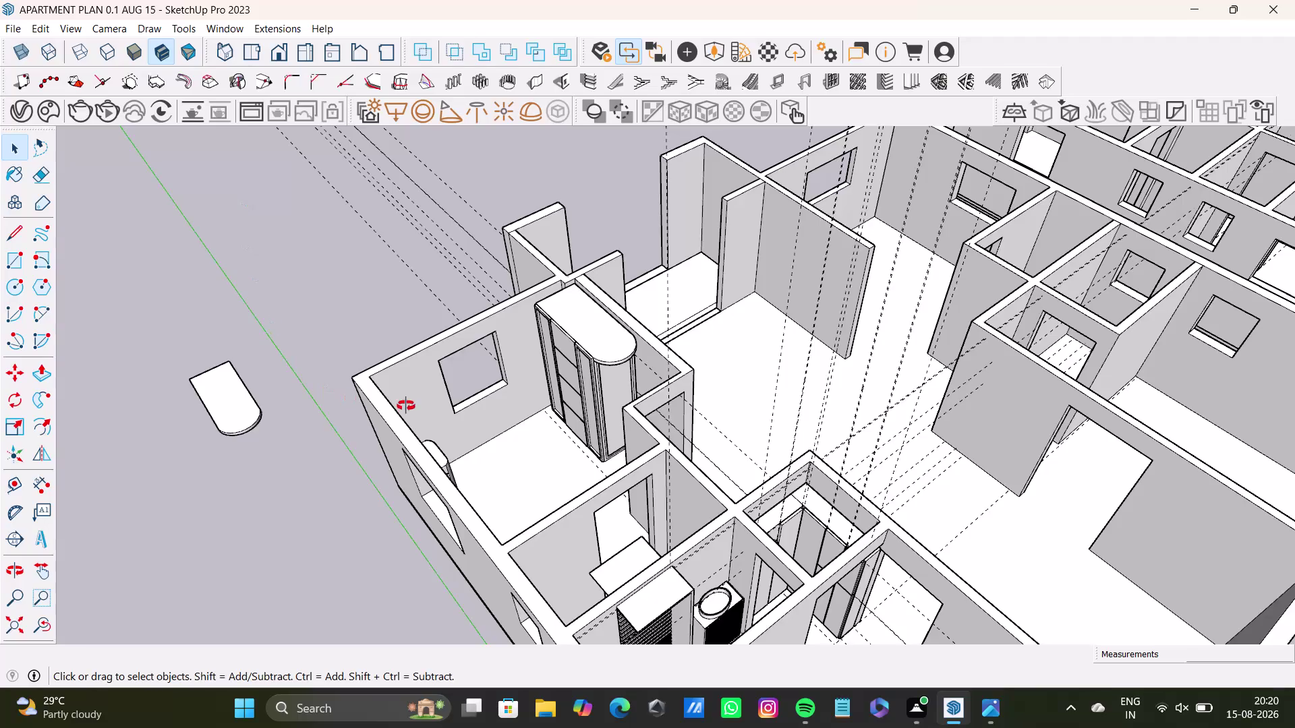
Orbit and zoom around the apartment to inspect the wardrobe room and outer walls.
middle_drag(383, 432, 497, 433)
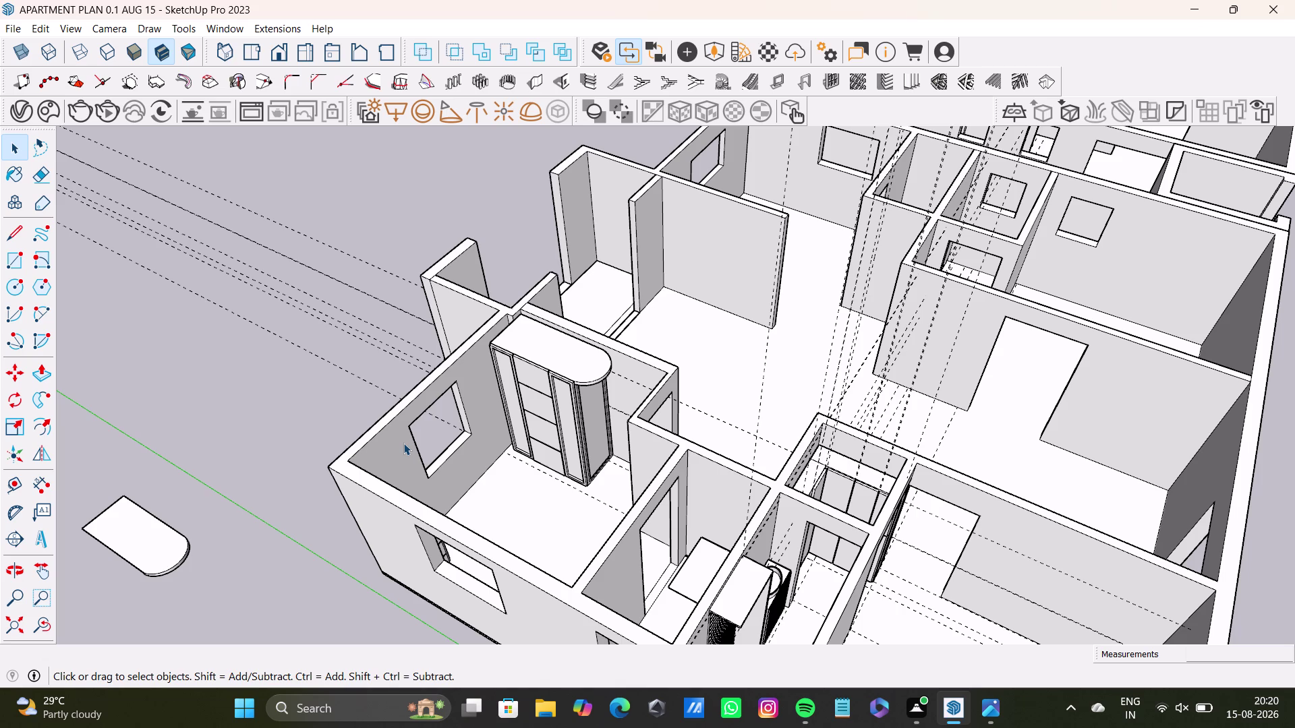
scroll(down, 3)
middle_drag(337, 386, 536, 411)
scroll(up, 3)
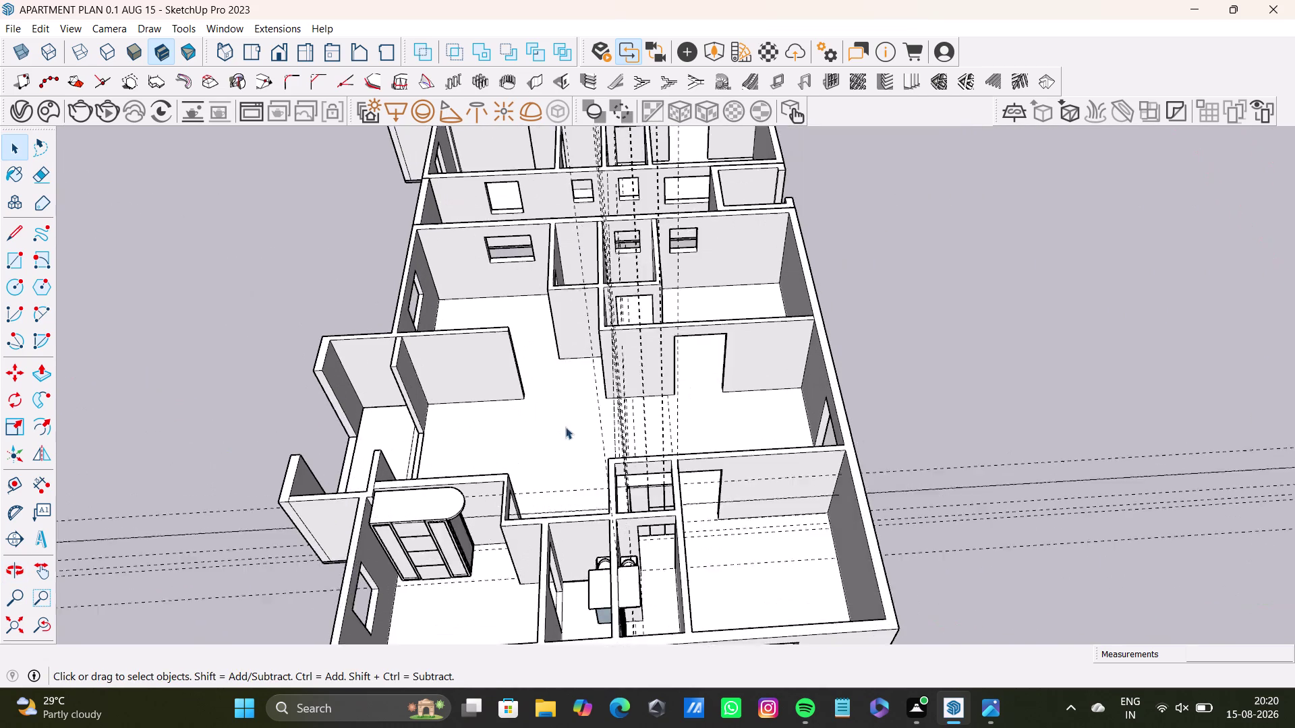
scroll(up, 3)
click(946, 371)
scroll(up, 3)
middle_drag(371, 559, 365, 431)
middle_drag(476, 519, 329, 373)
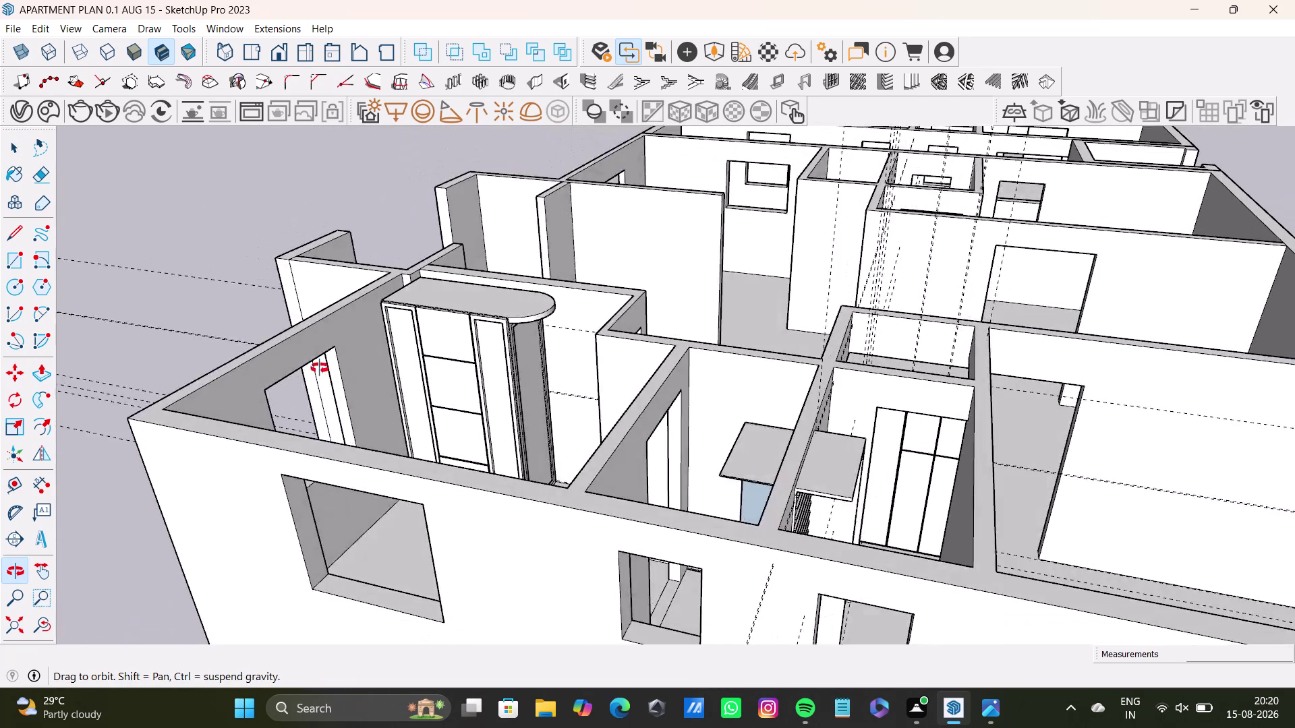
middle_drag(329, 372, 600, 579)
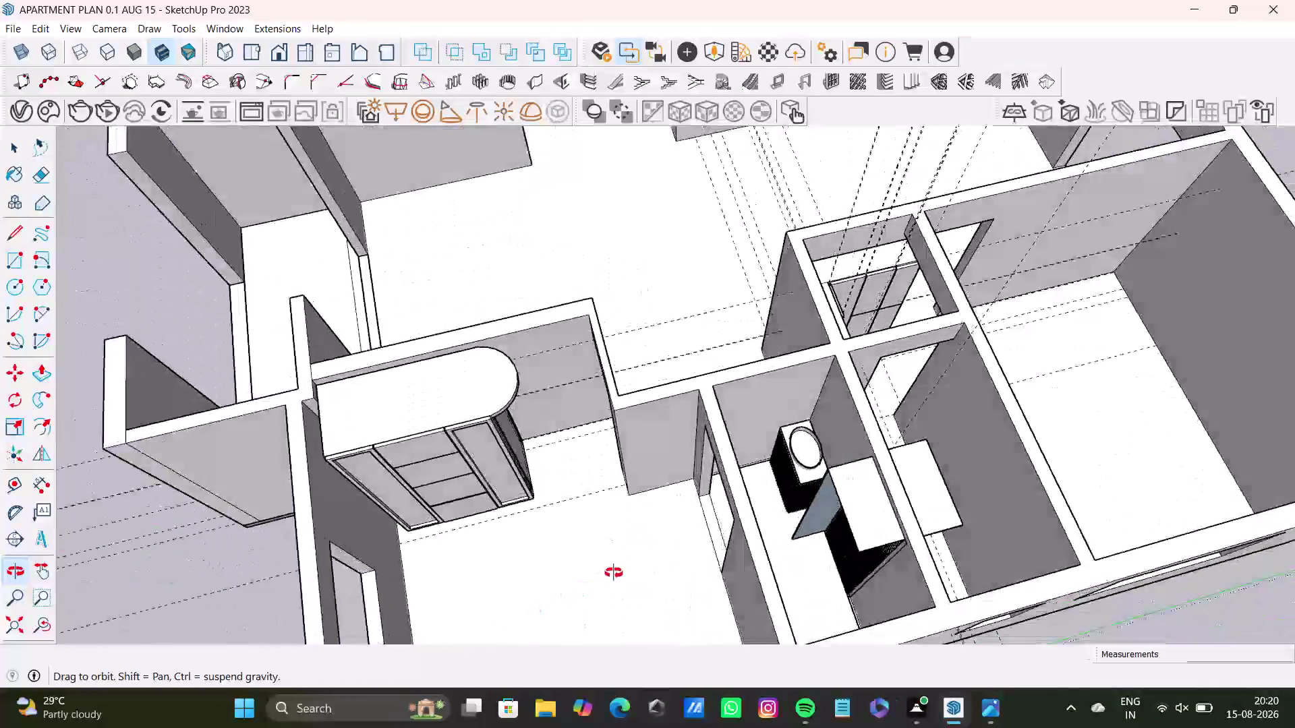
middle_drag(599, 579, 717, 329)
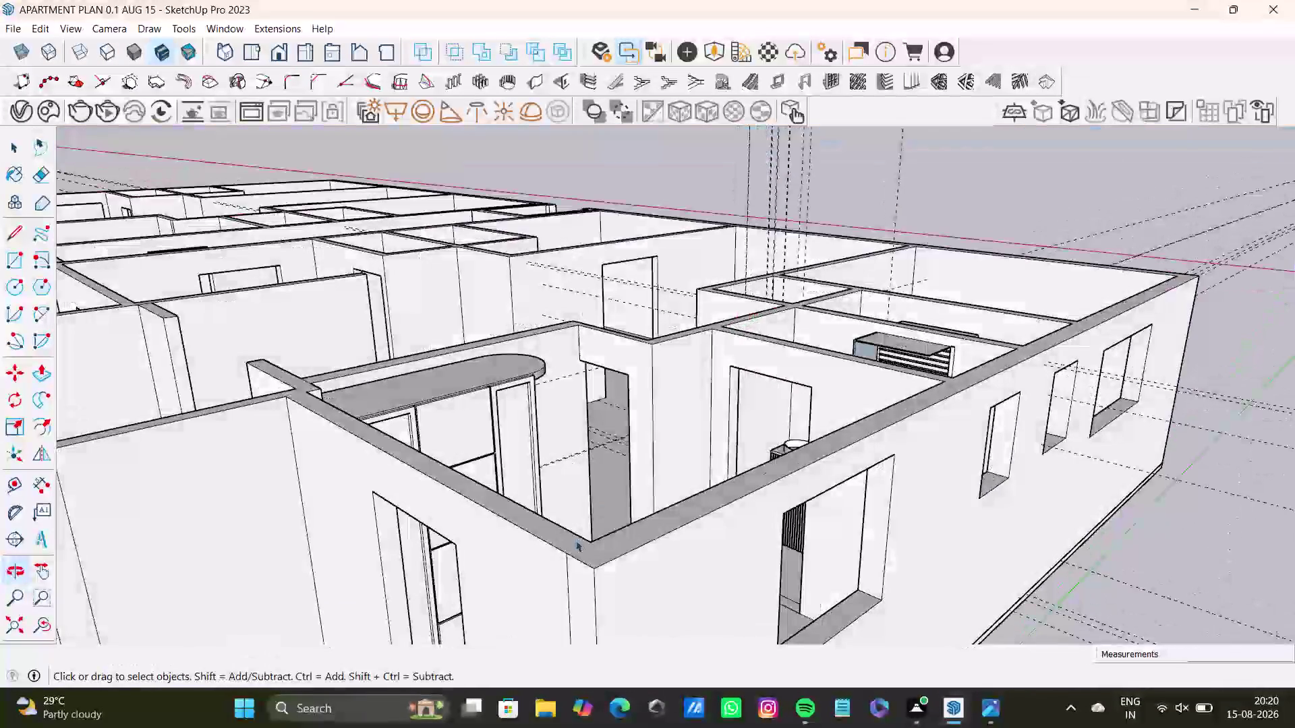
middle_drag(541, 559, 376, 636)
scroll(down, 3)
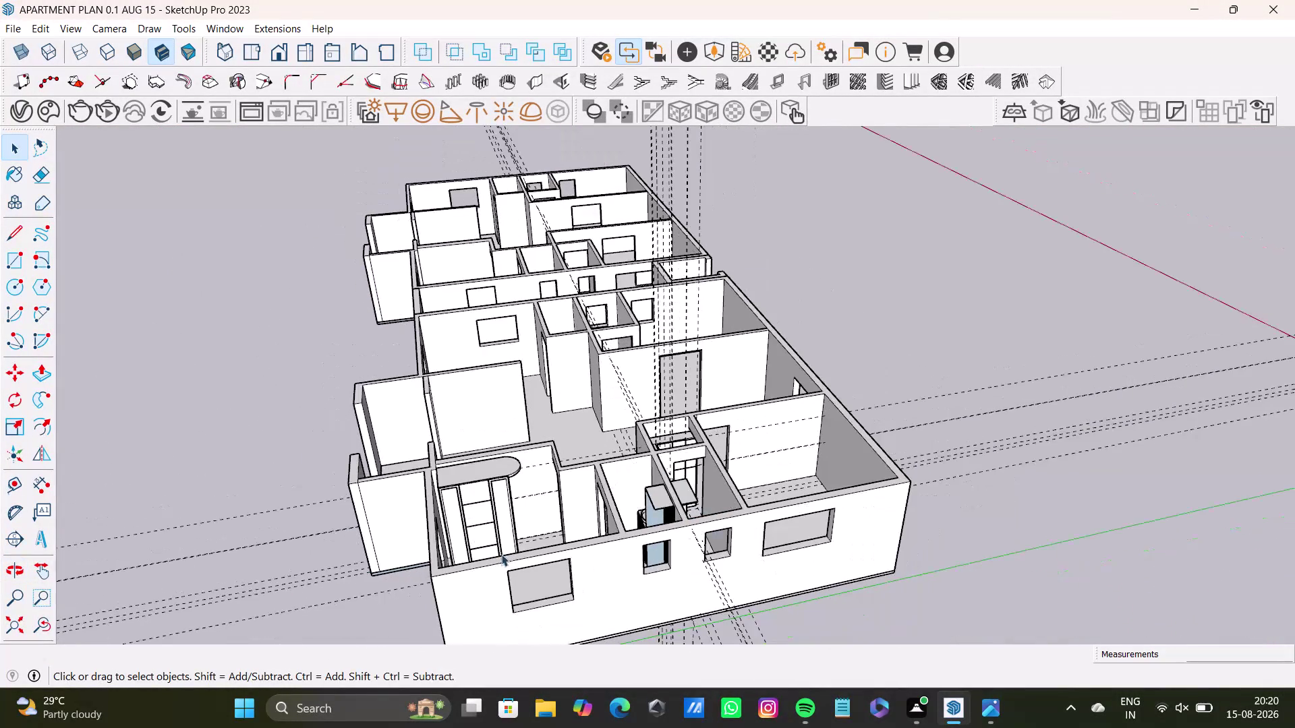
click(920, 323)
middle_drag(825, 462, 544, 551)
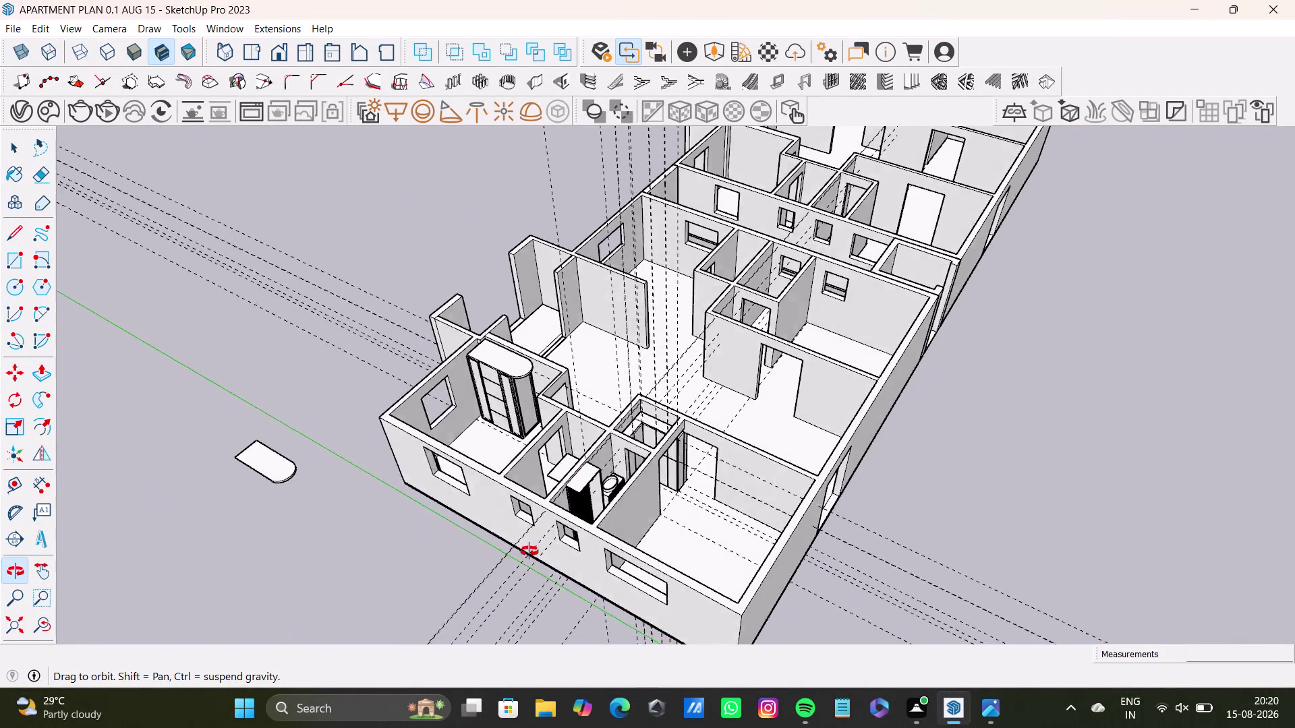
middle_drag(544, 552, 443, 552)
middle_drag(645, 465, 631, 503)
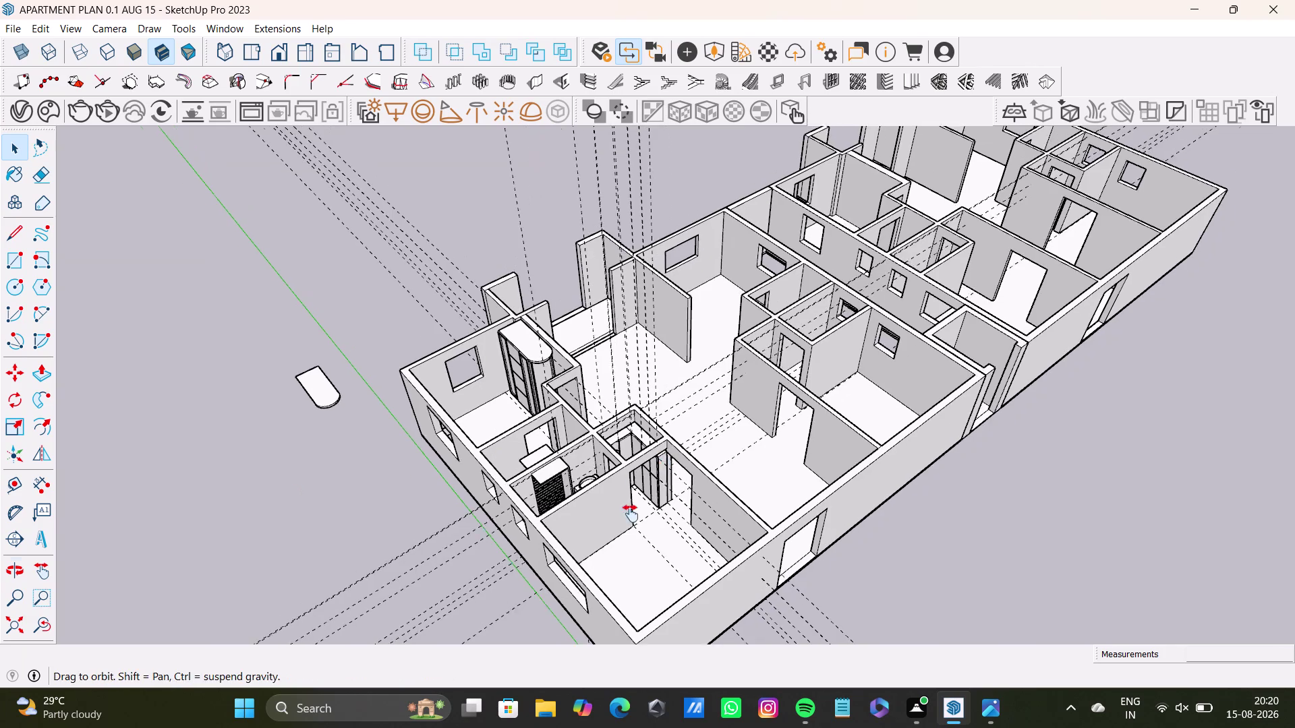
middle_drag(631, 502, 631, 574)
scroll(up, 3)
middle_drag(543, 461, 623, 433)
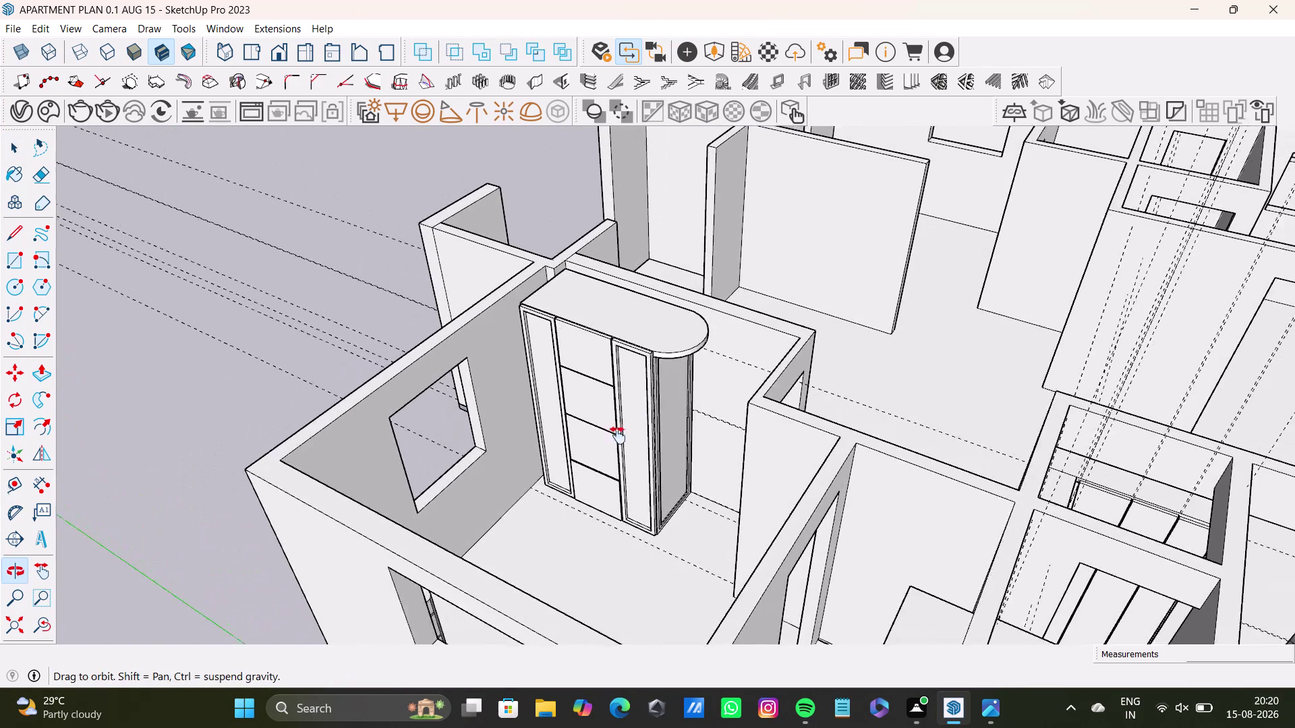
middle_drag(624, 432, 612, 448)
Start scaling the wardrobe, then cancel and clear the selection without changes.
key(s)
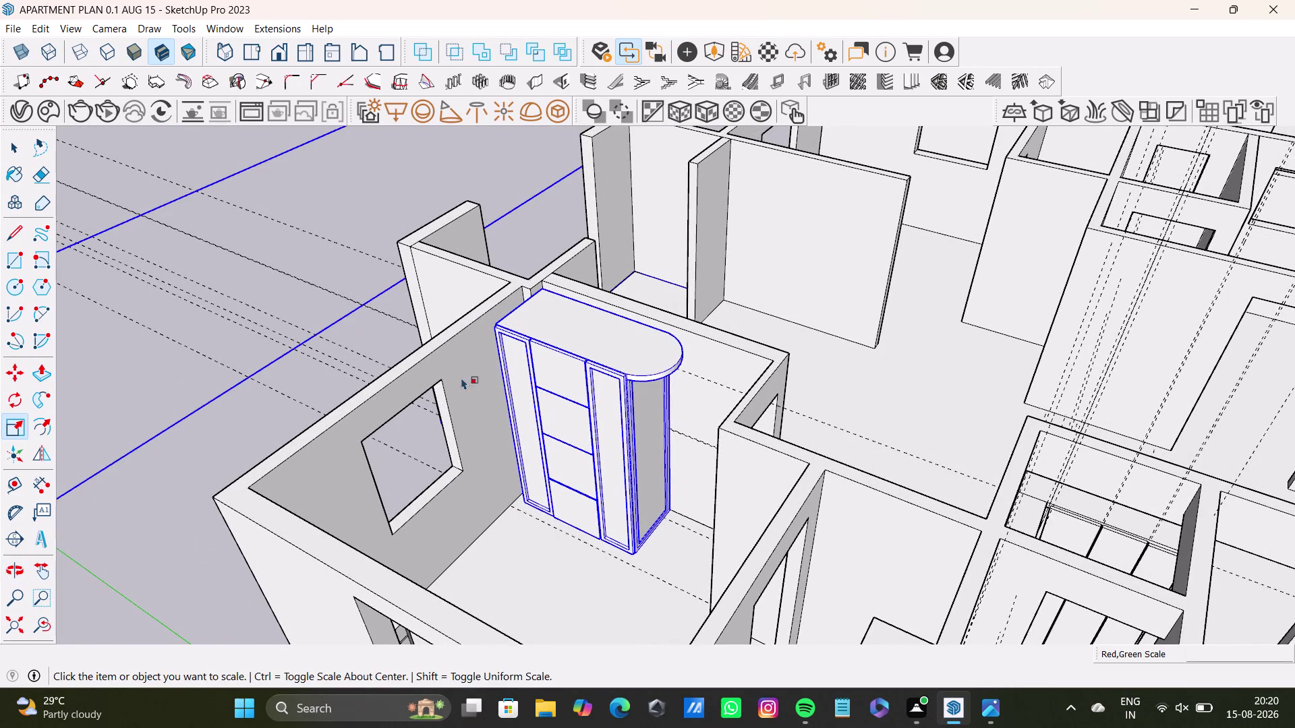
click(352, 340)
click(253, 361)
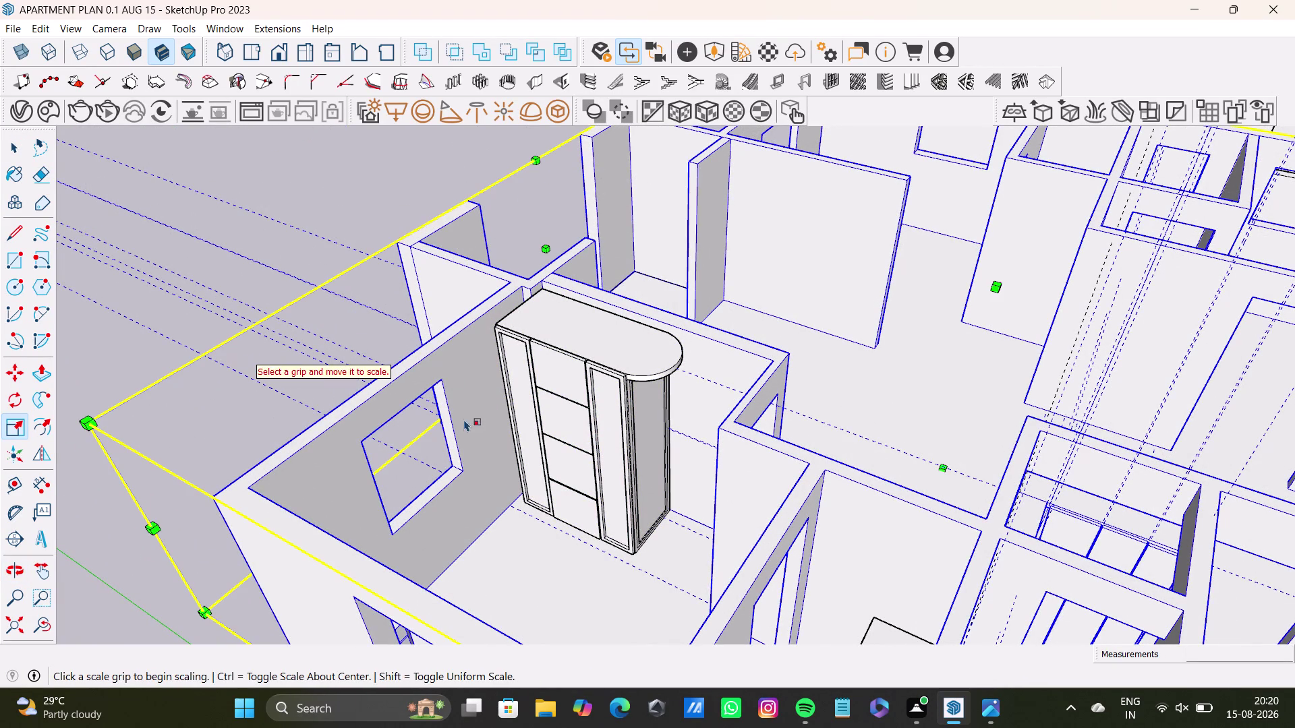
middle_drag(465, 424, 615, 496)
key(space)
click(164, 312)
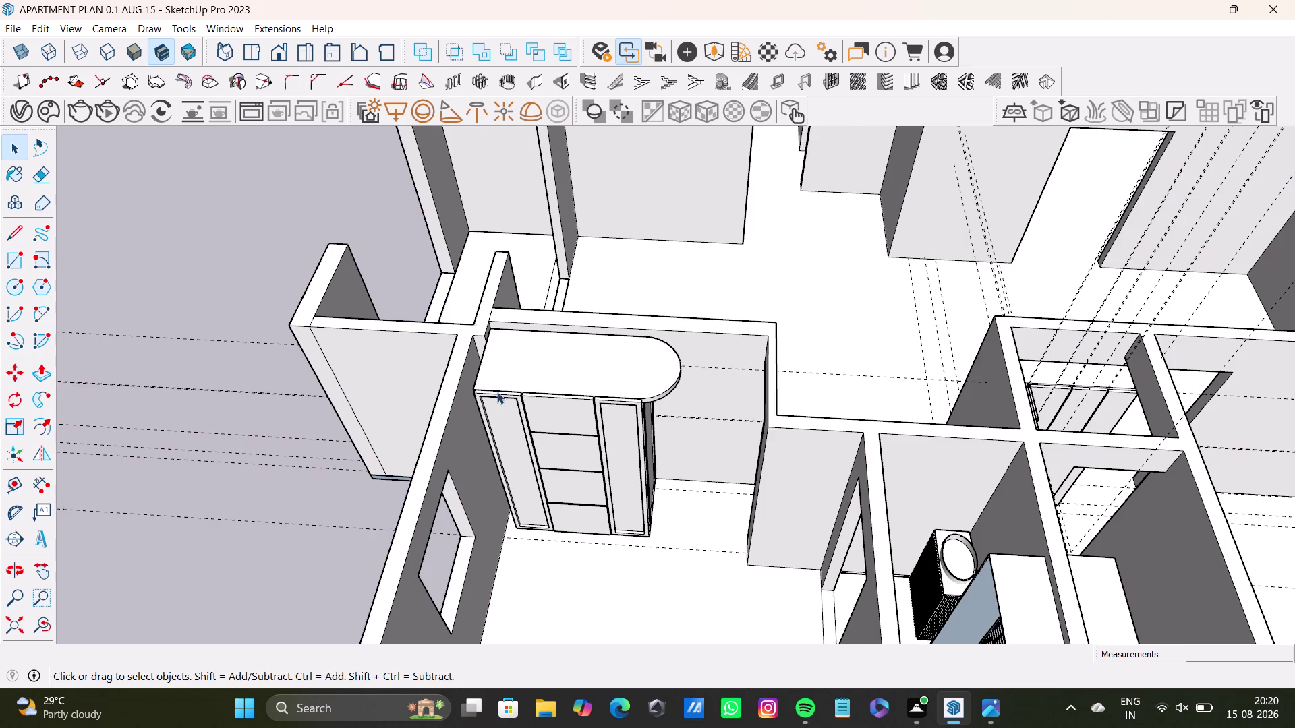
scroll(up, 3)
middle_drag(497, 391, 560, 357)
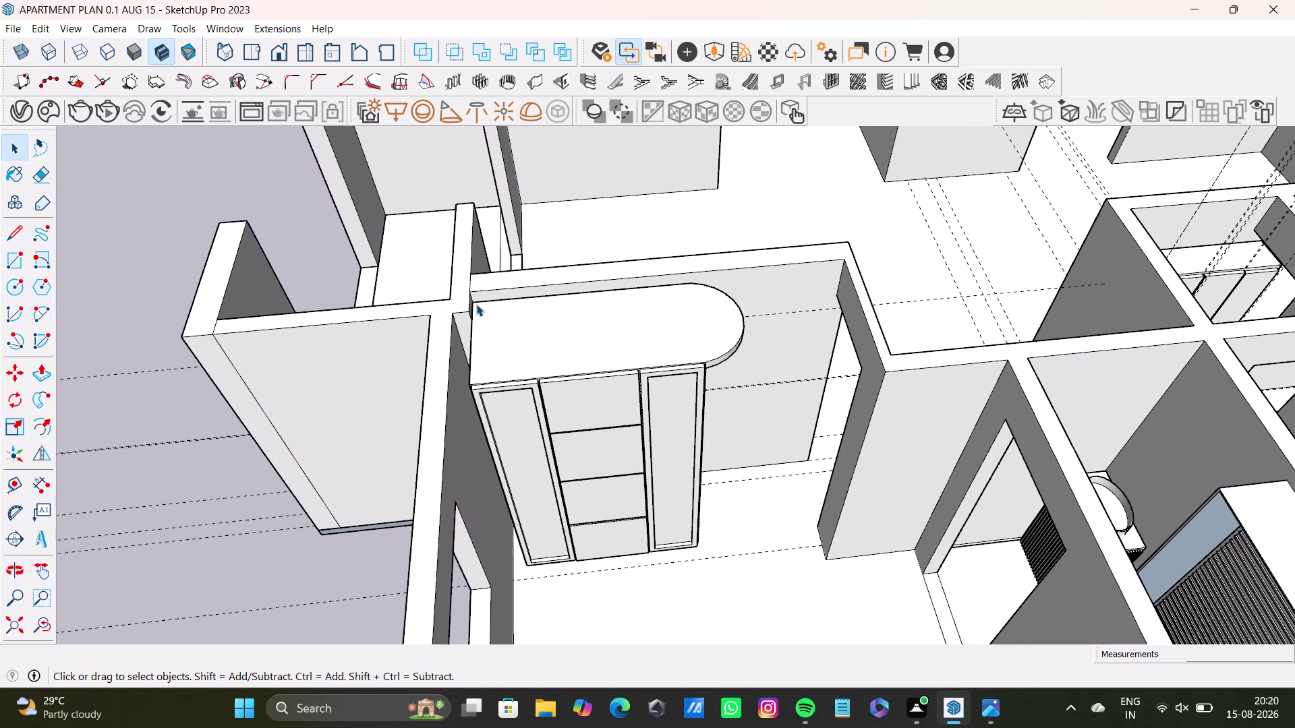
click(473, 305)
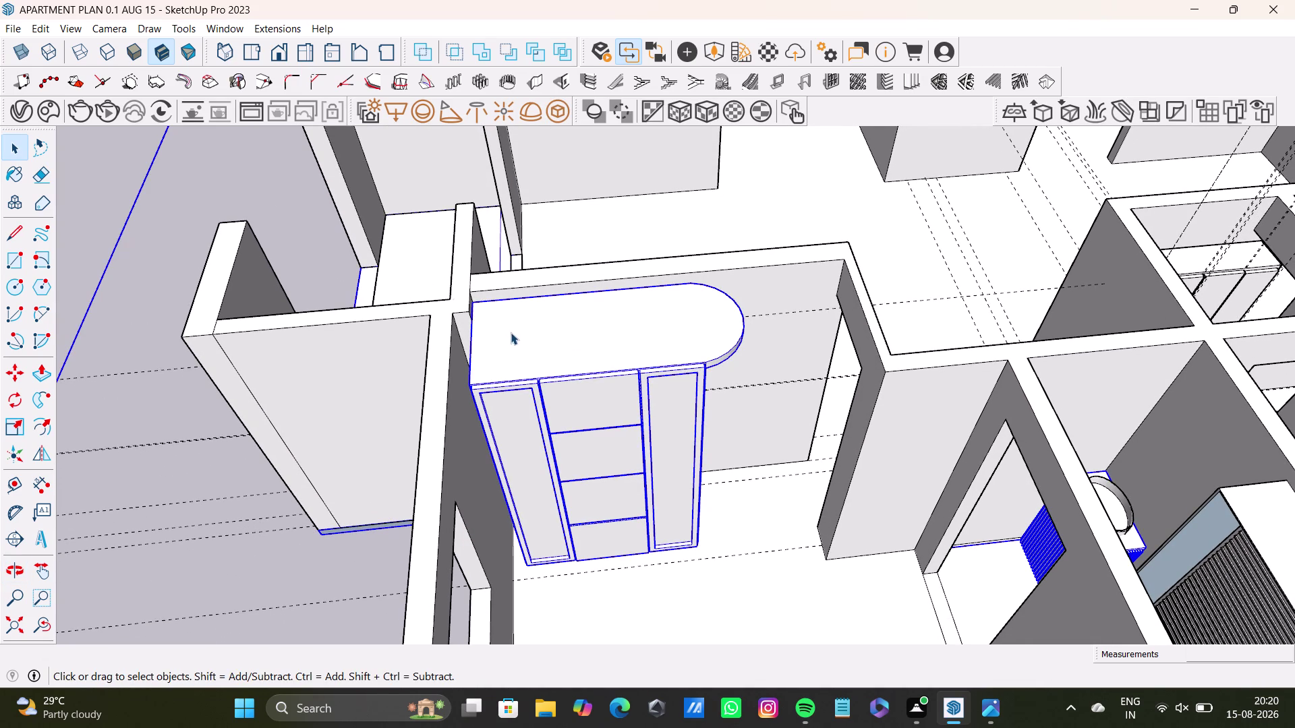
key(space)
click(326, 584)
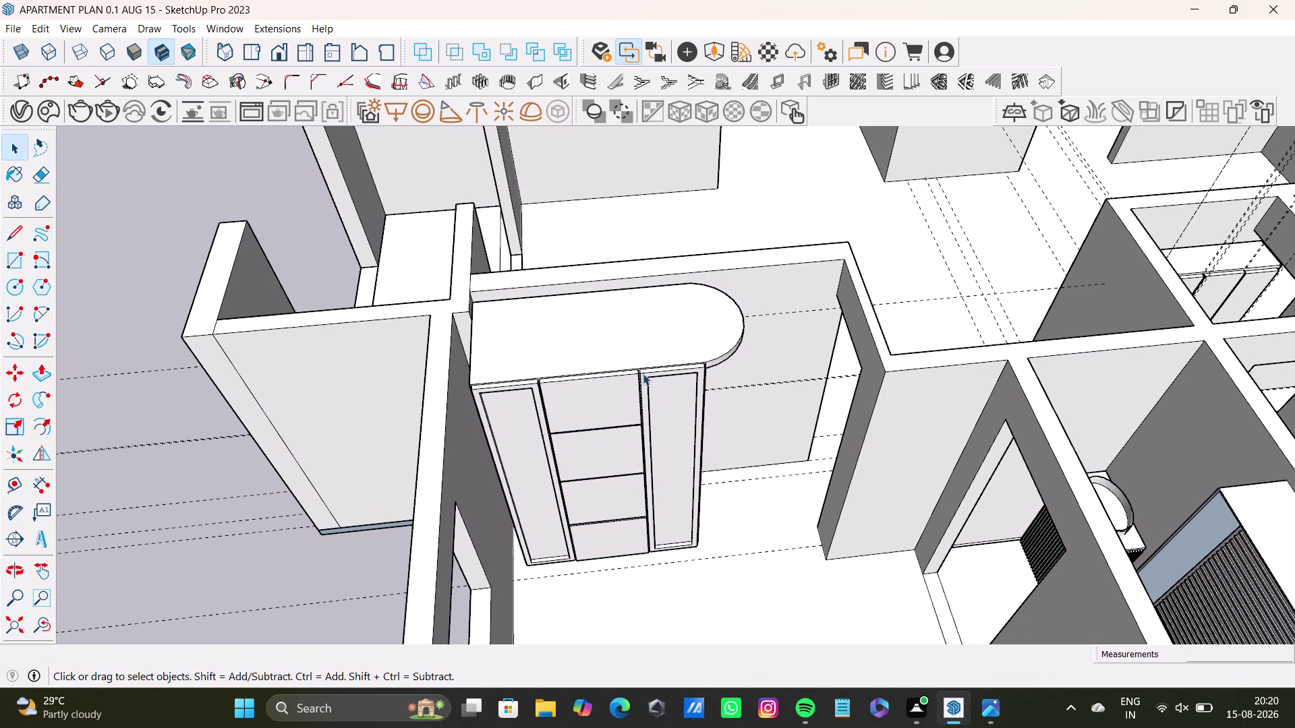
Open the wardrobe for editing and select its rounded top, door panels and drawer front.
double_click(641, 363)
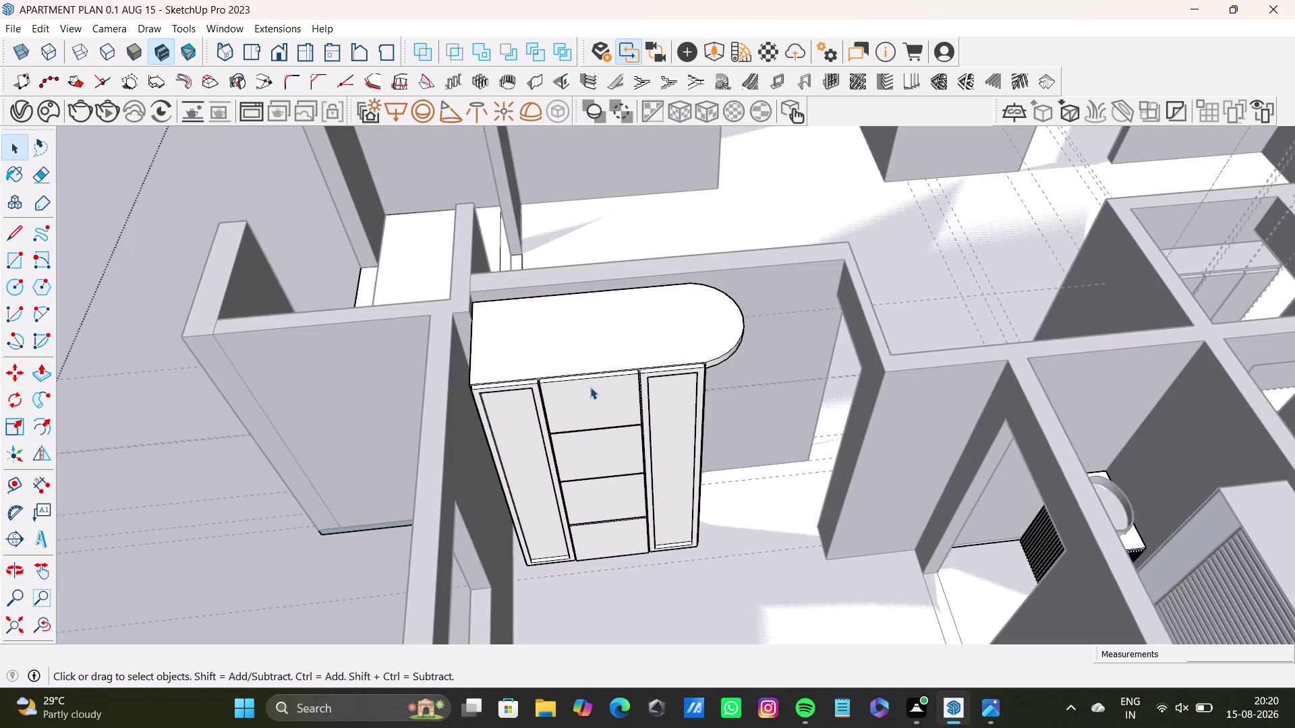
double_click(641, 358)
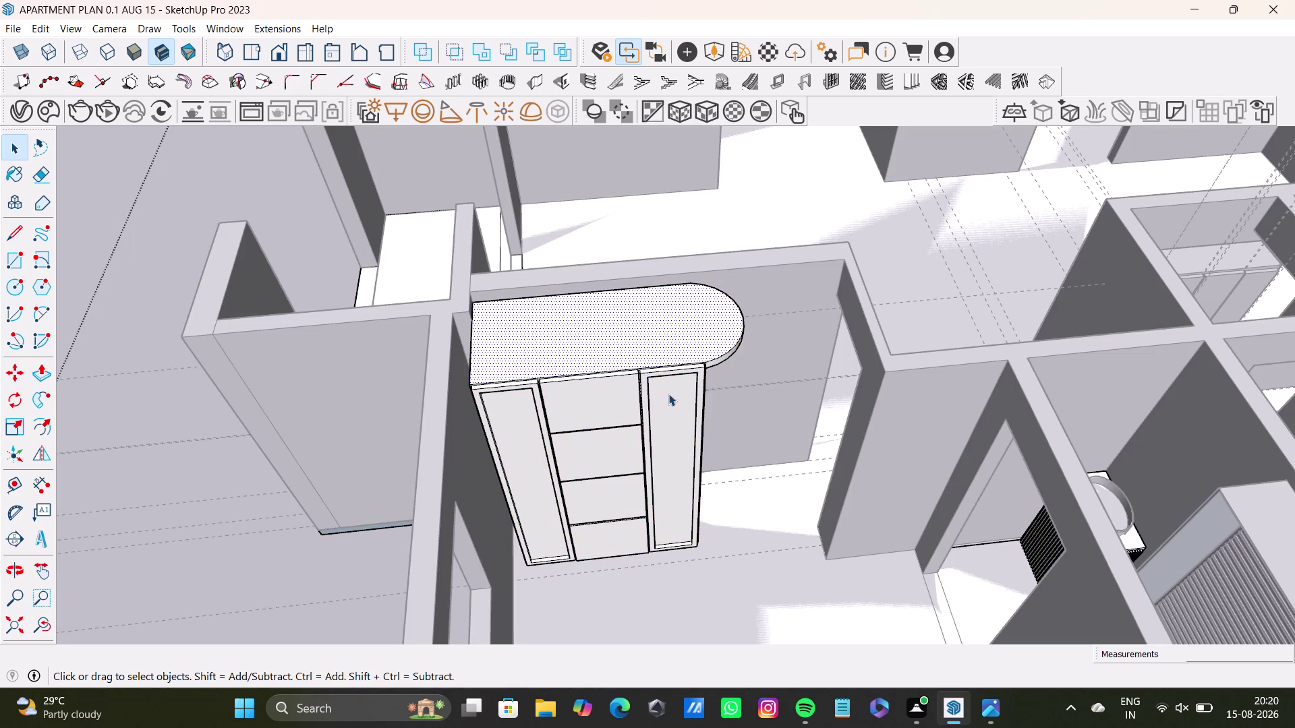
double_click(669, 394)
double_click(512, 406)
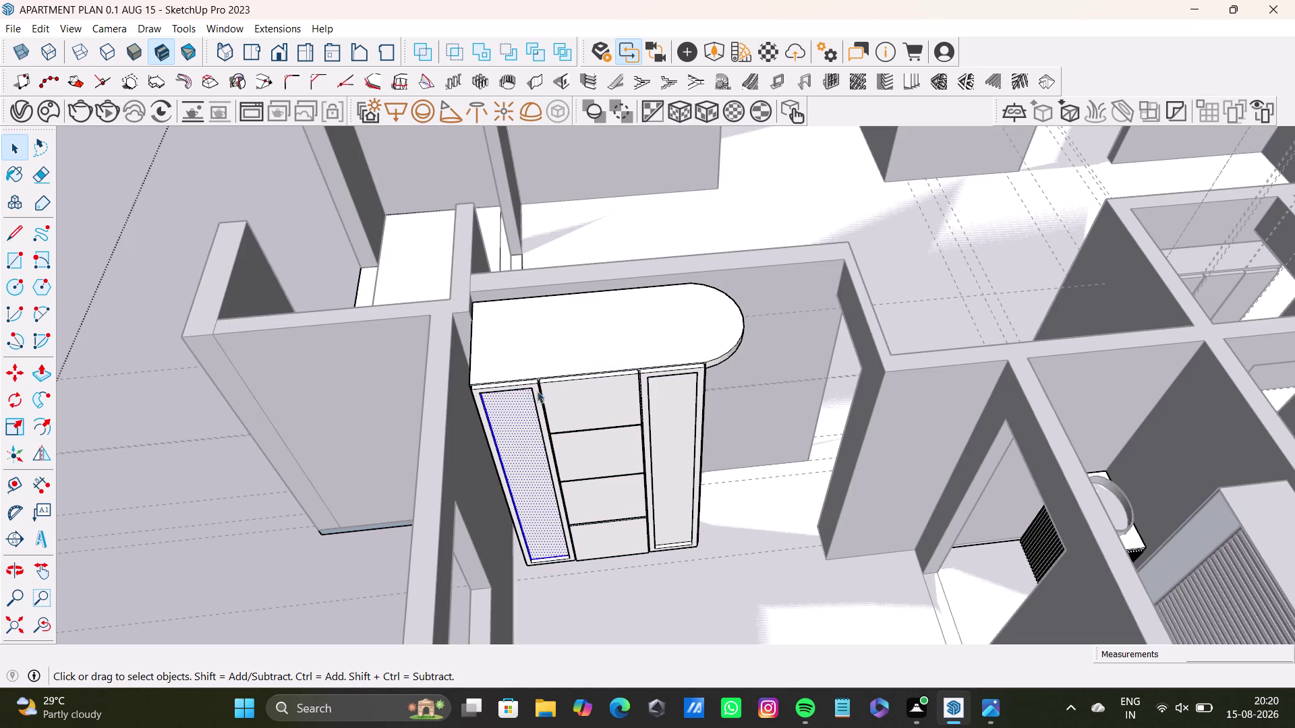
double_click(558, 398)
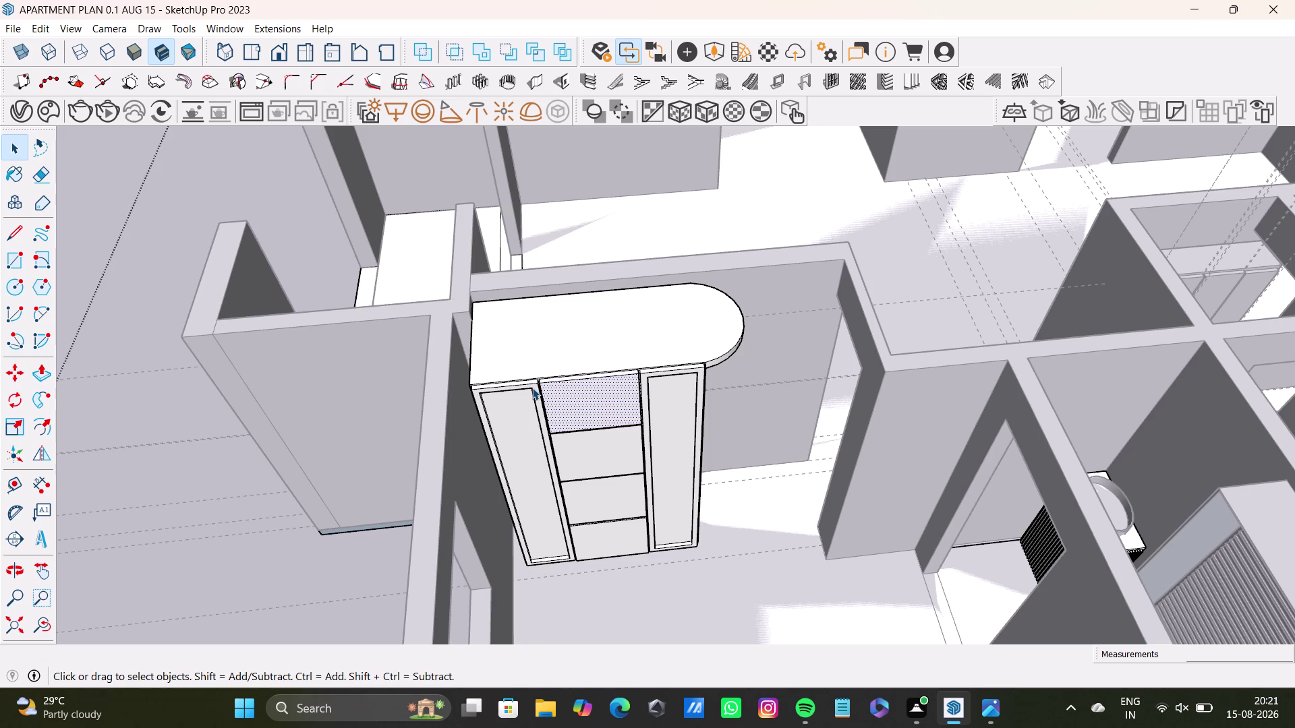
click(303, 583)
double_click(123, 358)
Zoom out over the surrounding rooms, then orbit back in to the wardrobe front.
scroll(down, 3)
scroll(down, 3)
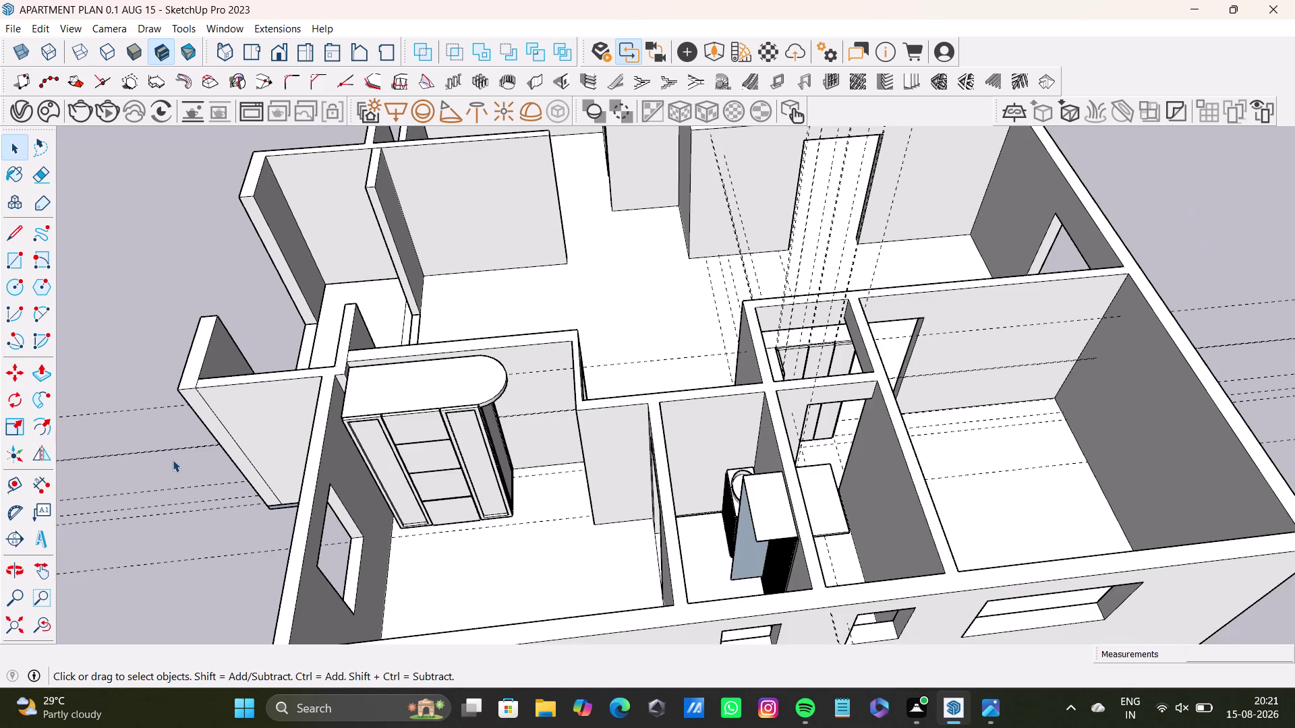
scroll(down, 3)
middle_drag(173, 460, 167, 390)
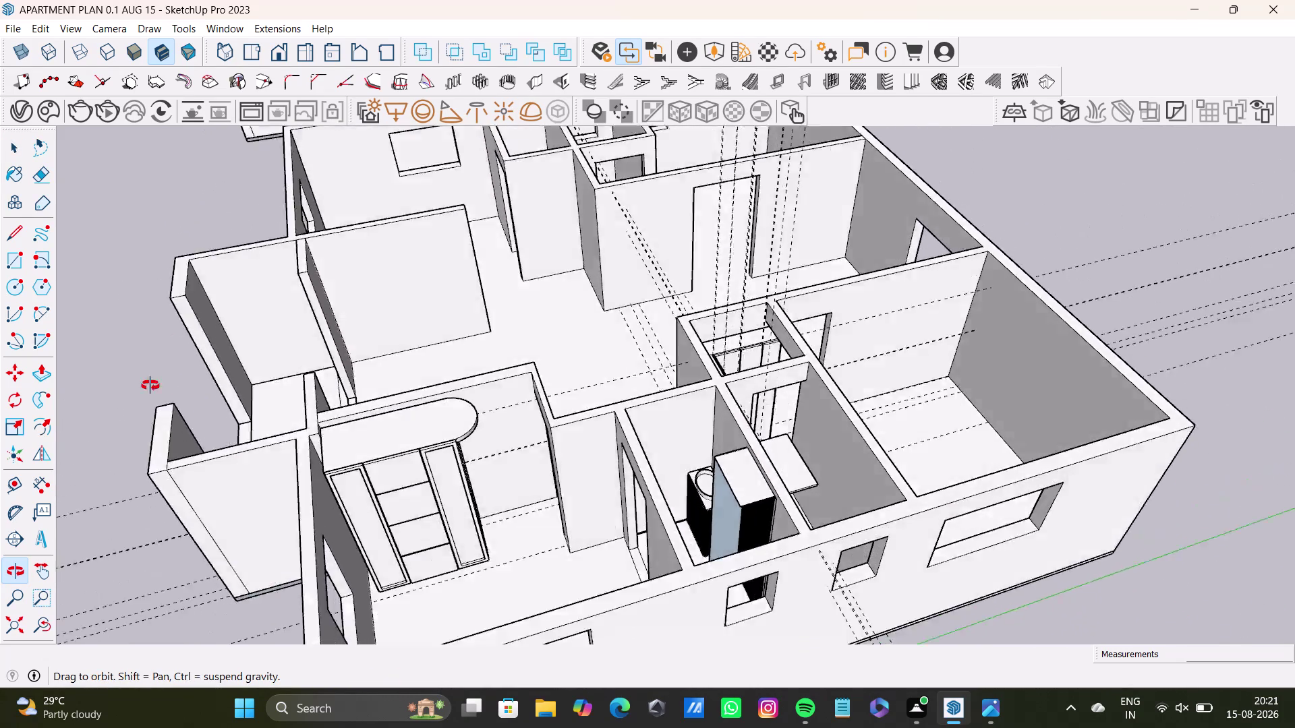
middle_drag(167, 389, 86, 384)
scroll(down, 3)
scroll(down, 3)
middle_drag(424, 437, 399, 448)
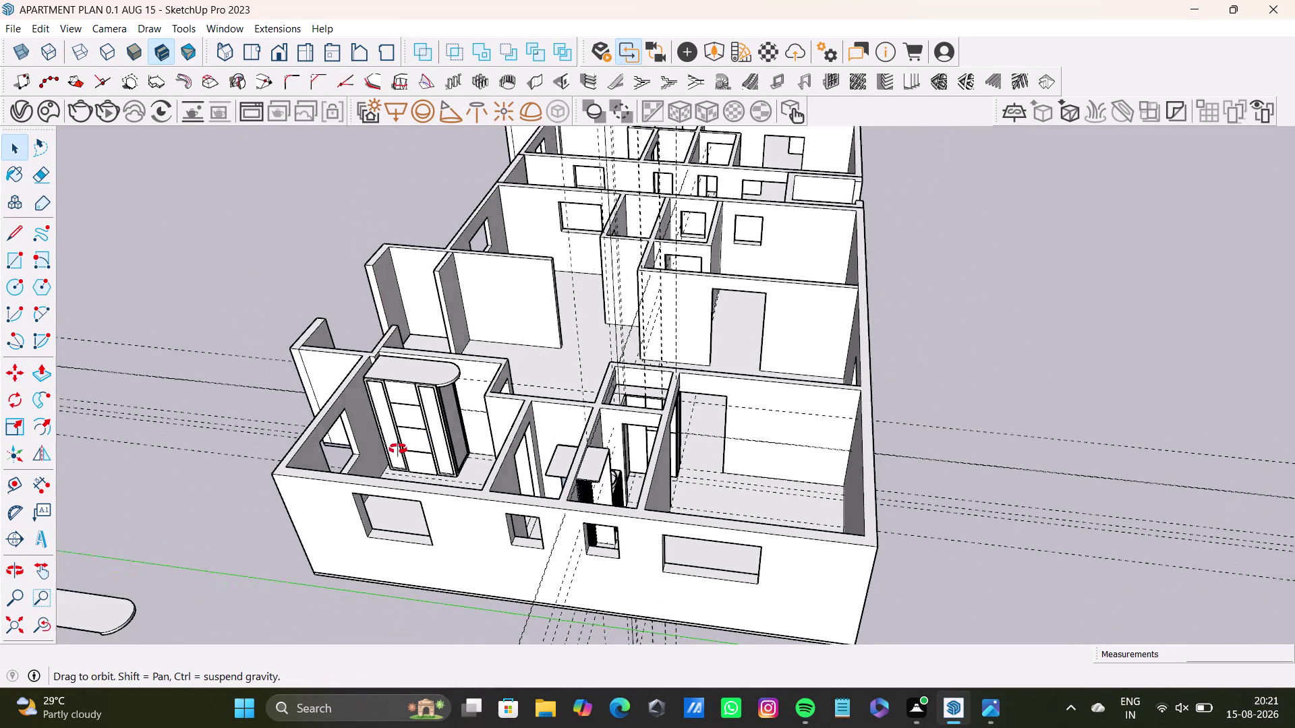
middle_drag(399, 447, 379, 532)
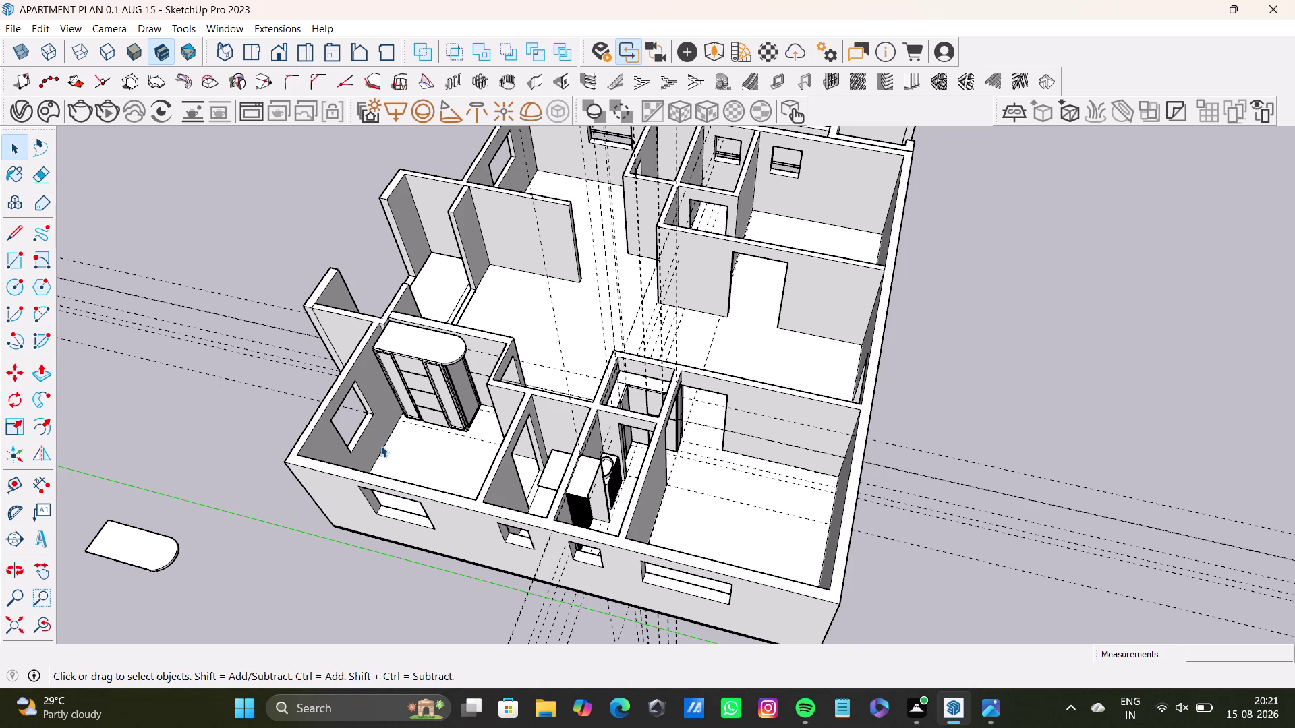
click(274, 402)
scroll(up, 3)
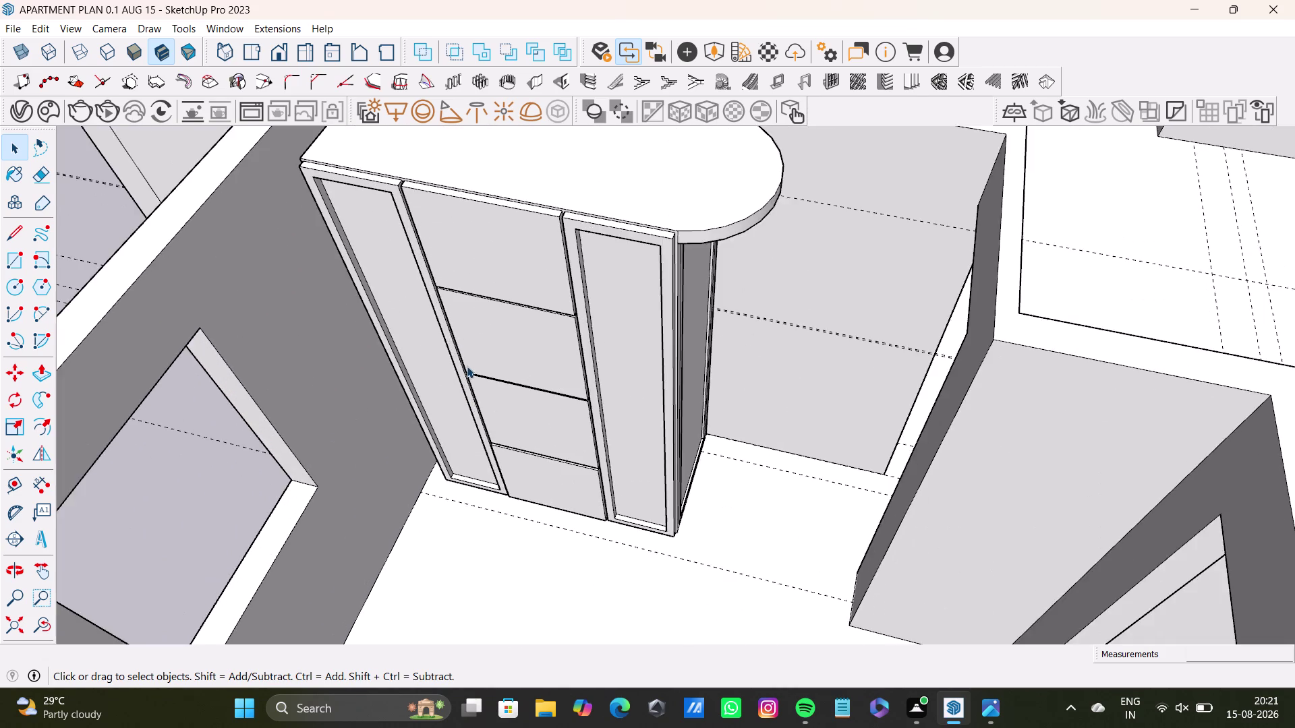
middle_drag(466, 366, 501, 422)
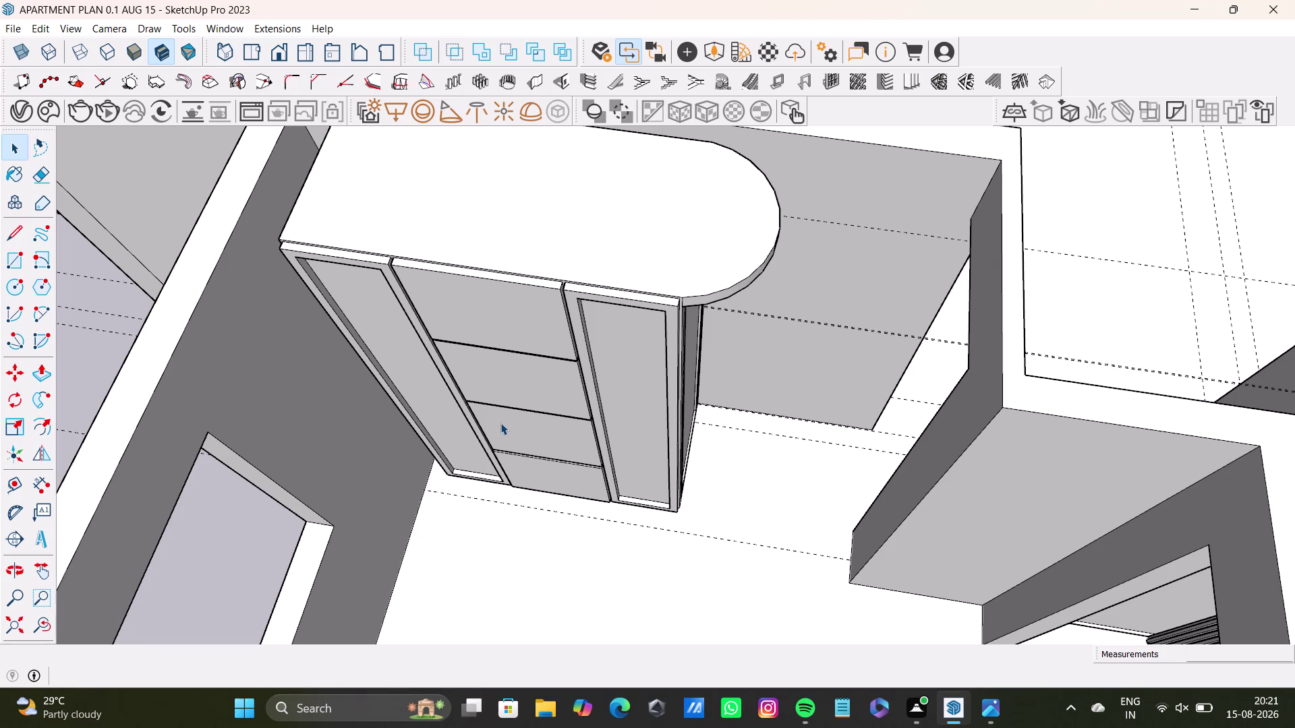
scroll(down, 3)
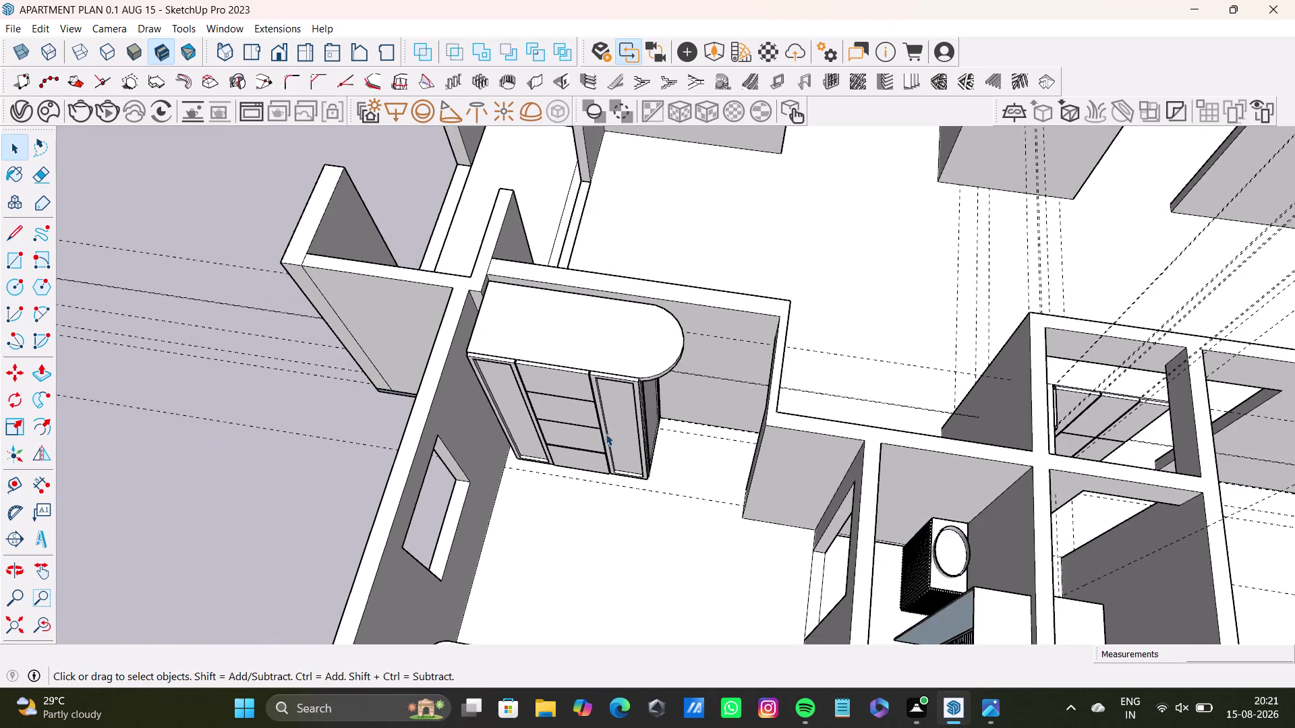
scroll(down, 3)
click(380, 459)
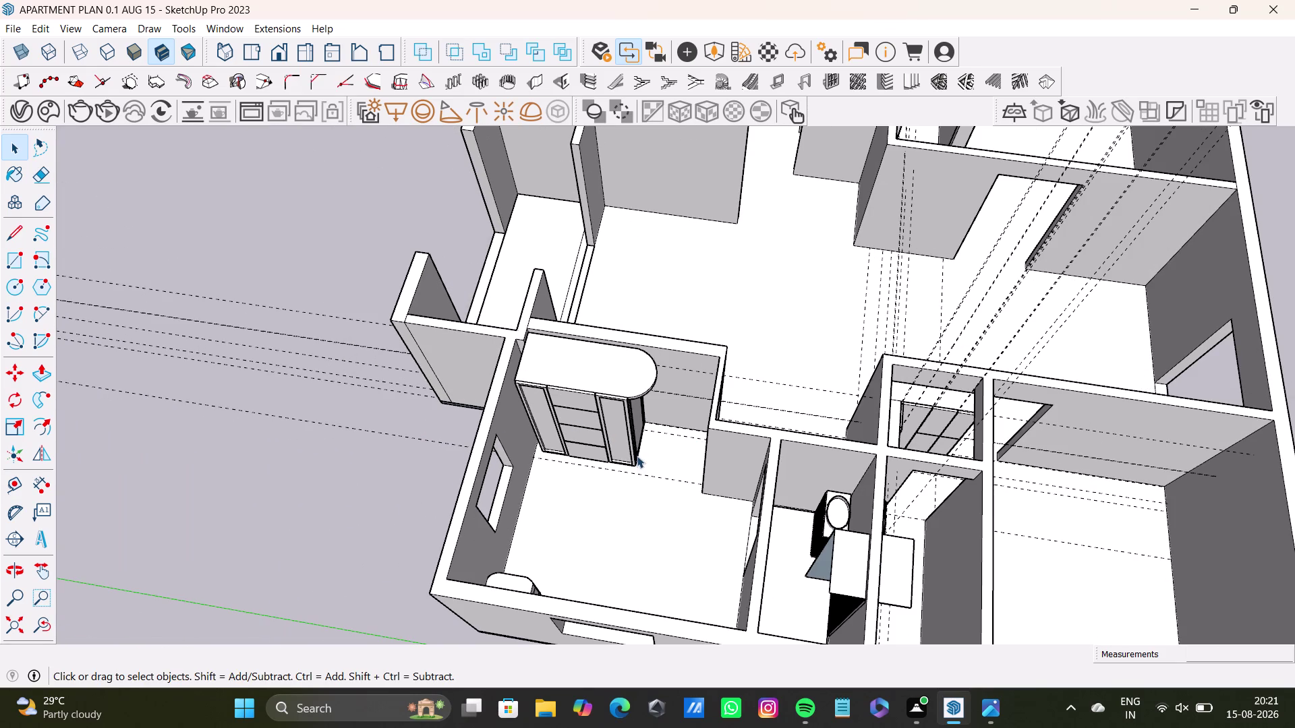
click(347, 491)
scroll(up, 3)
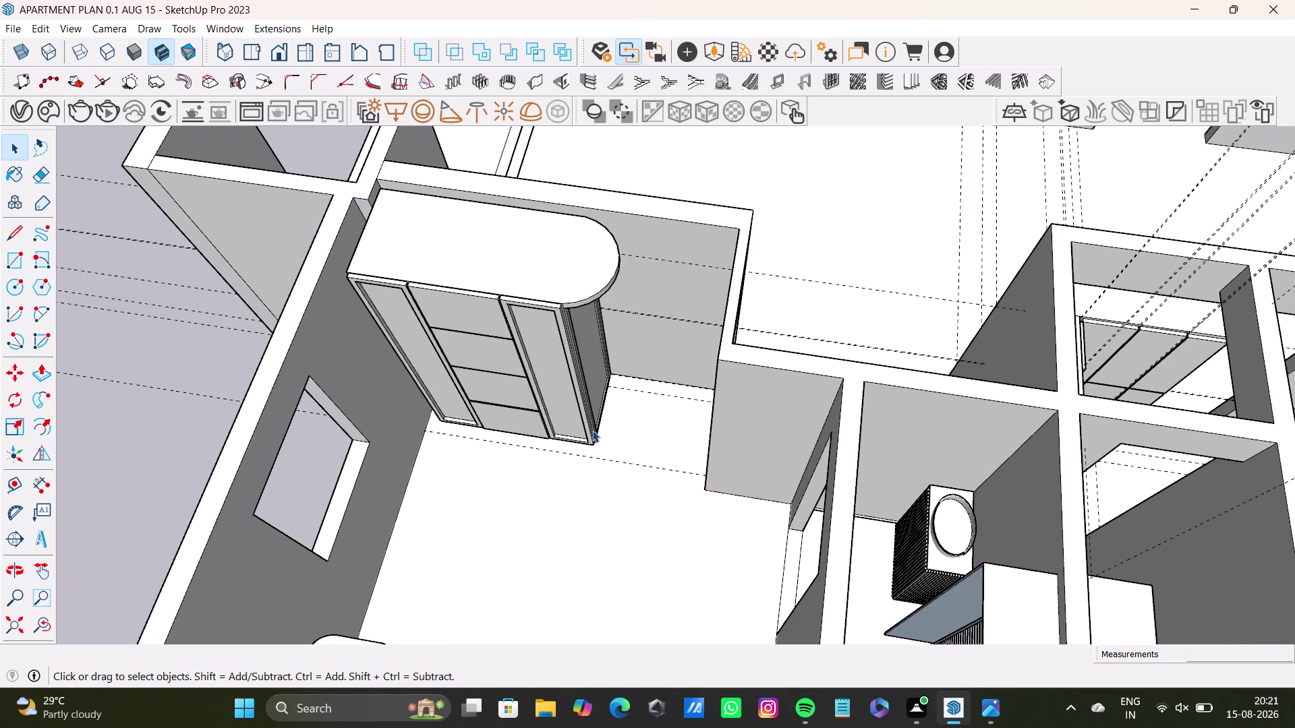
Orbit and zoom to look down into the bathrooms and bedroom.
scroll(down, 3)
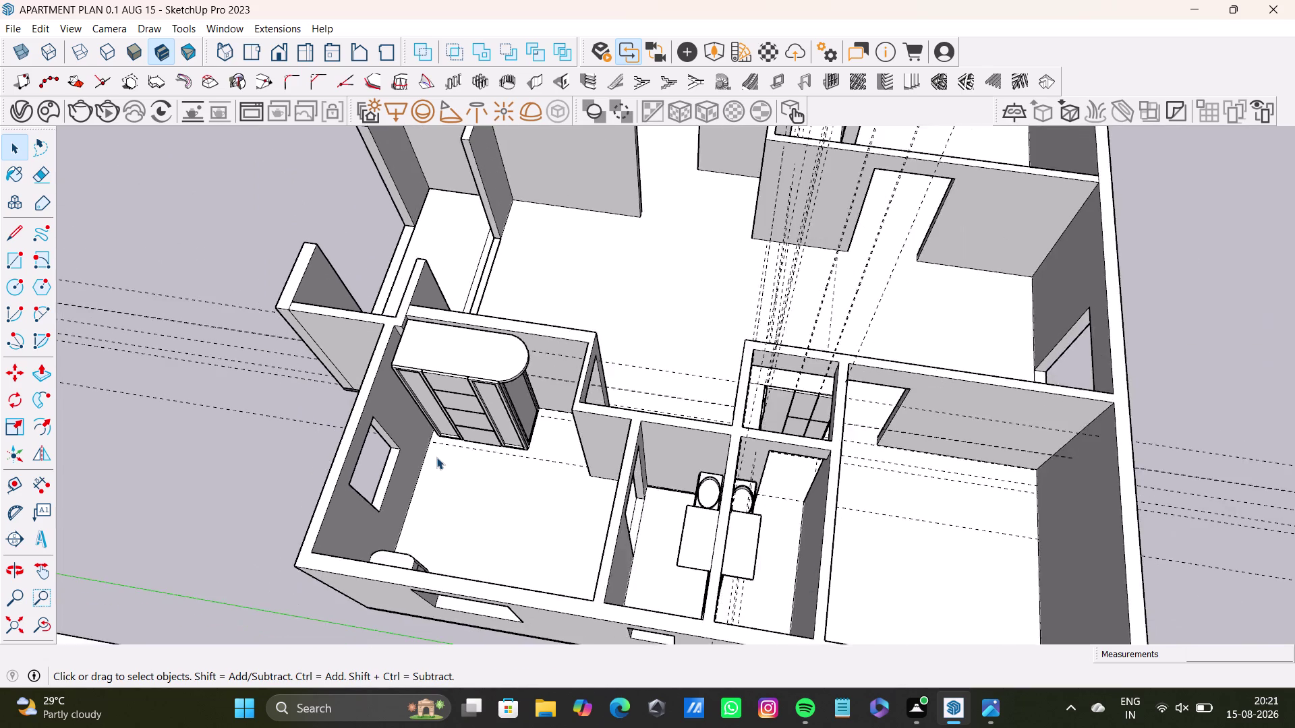
scroll(down, 3)
scroll(up, 3)
scroll(up, 3)
scroll(down, 3)
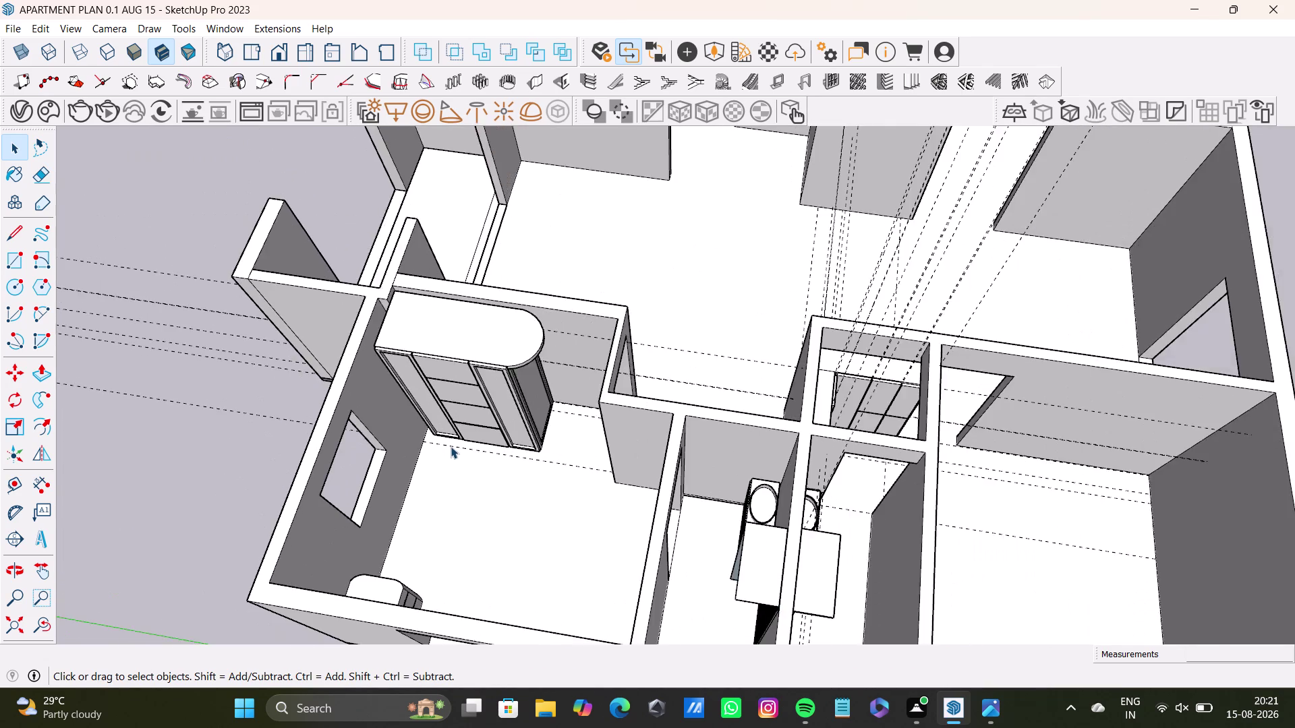
scroll(down, 3)
middle_drag(564, 481, 267, 418)
scroll(up, 3)
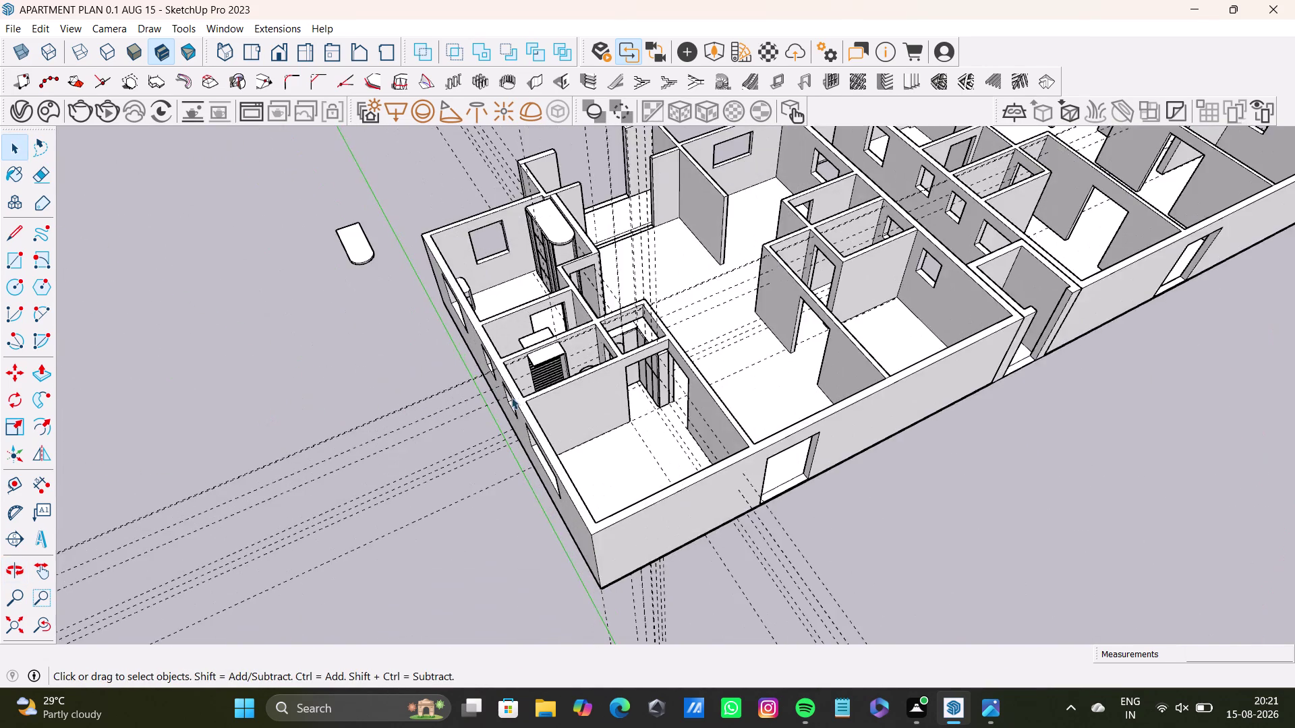
scroll(up, 3)
middle_drag(532, 394, 738, 522)
scroll(up, 3)
middle_drag(622, 467, 988, 402)
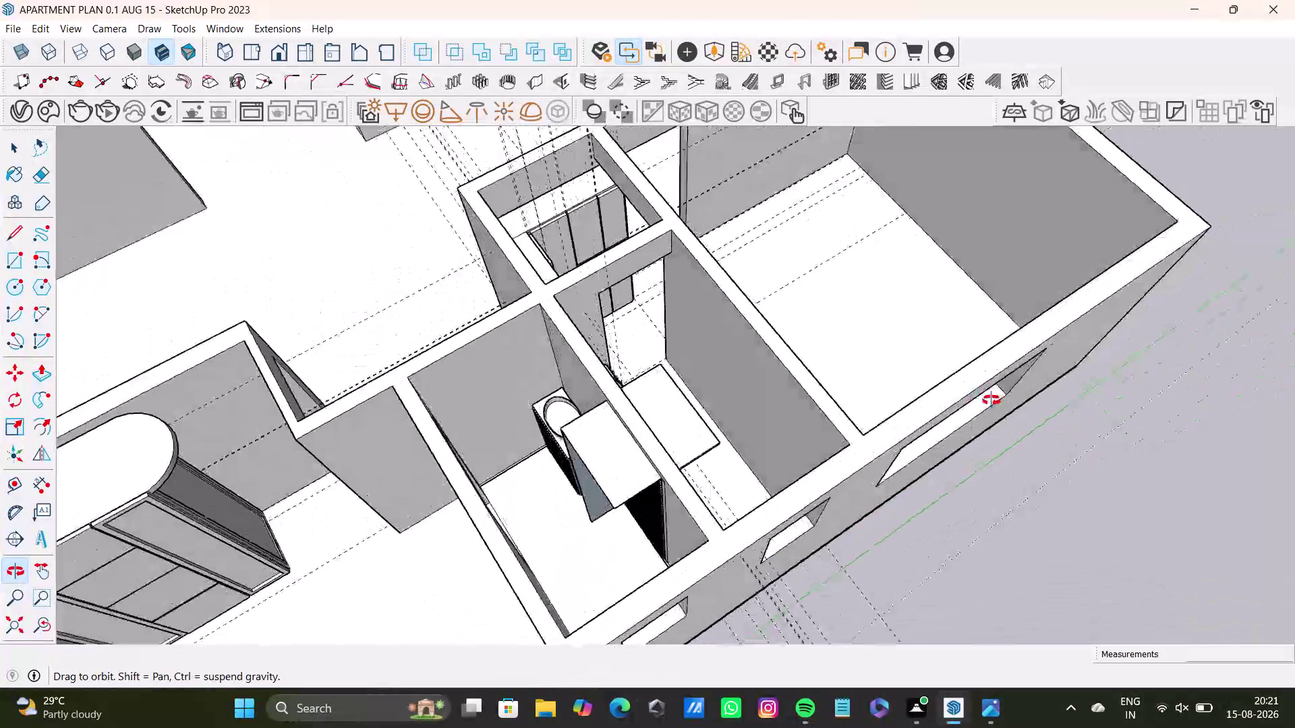
middle_drag(988, 402, 992, 400)
middle_drag(551, 484, 531, 560)
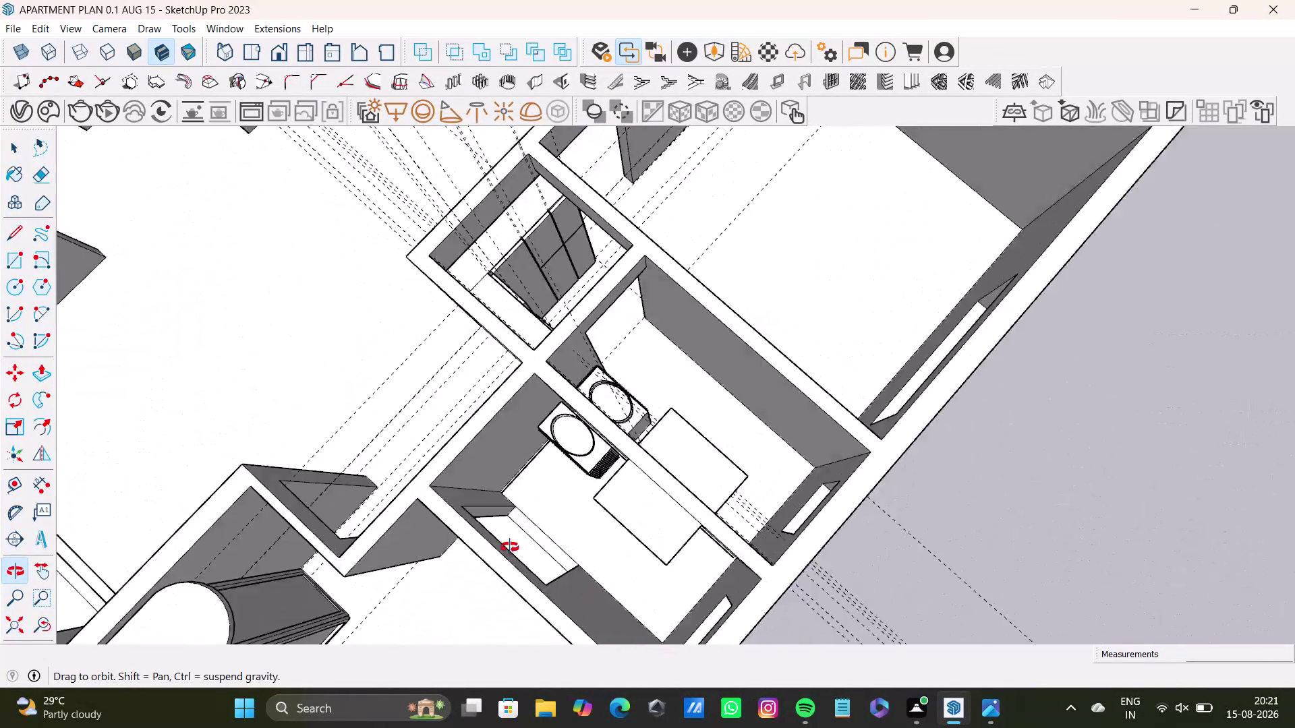
middle_drag(531, 561, 189, 392)
middle_drag(409, 373, 226, 433)
scroll(down, 3)
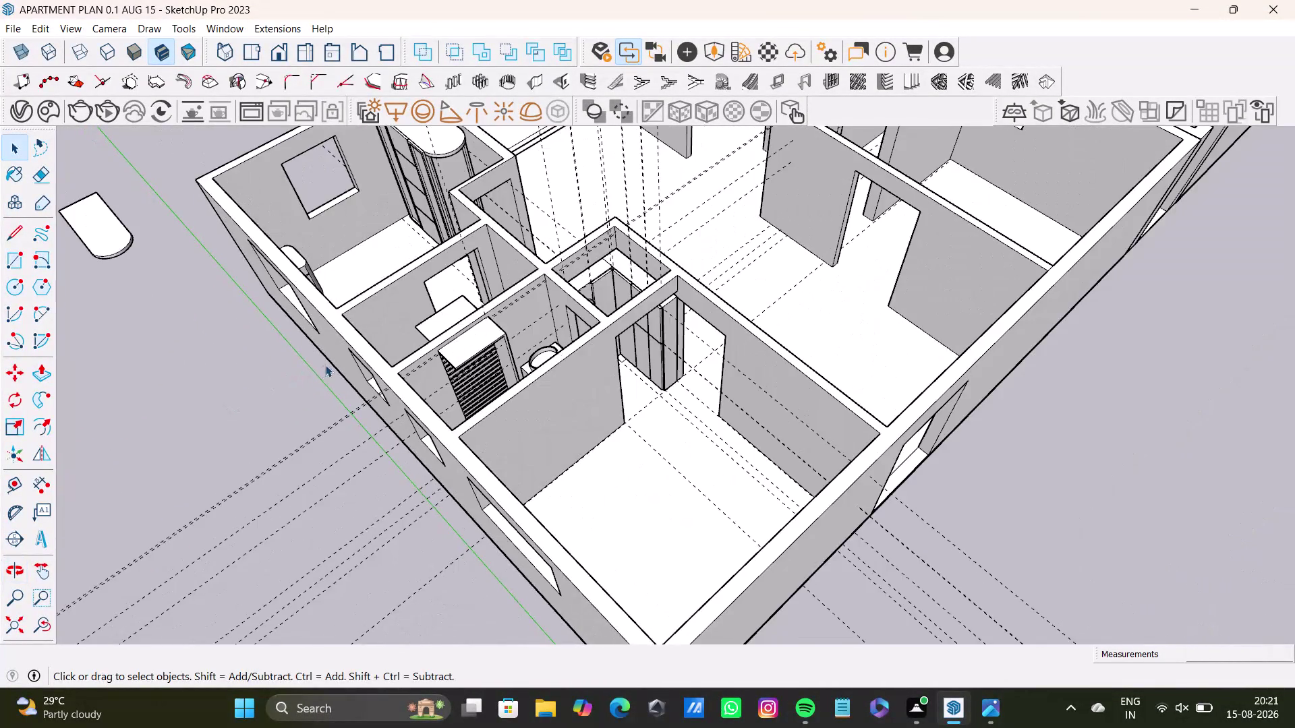
scroll(down, 3)
Zoom around the front wall openings and turn the whole apartment to face forward.
double_click(744, 385)
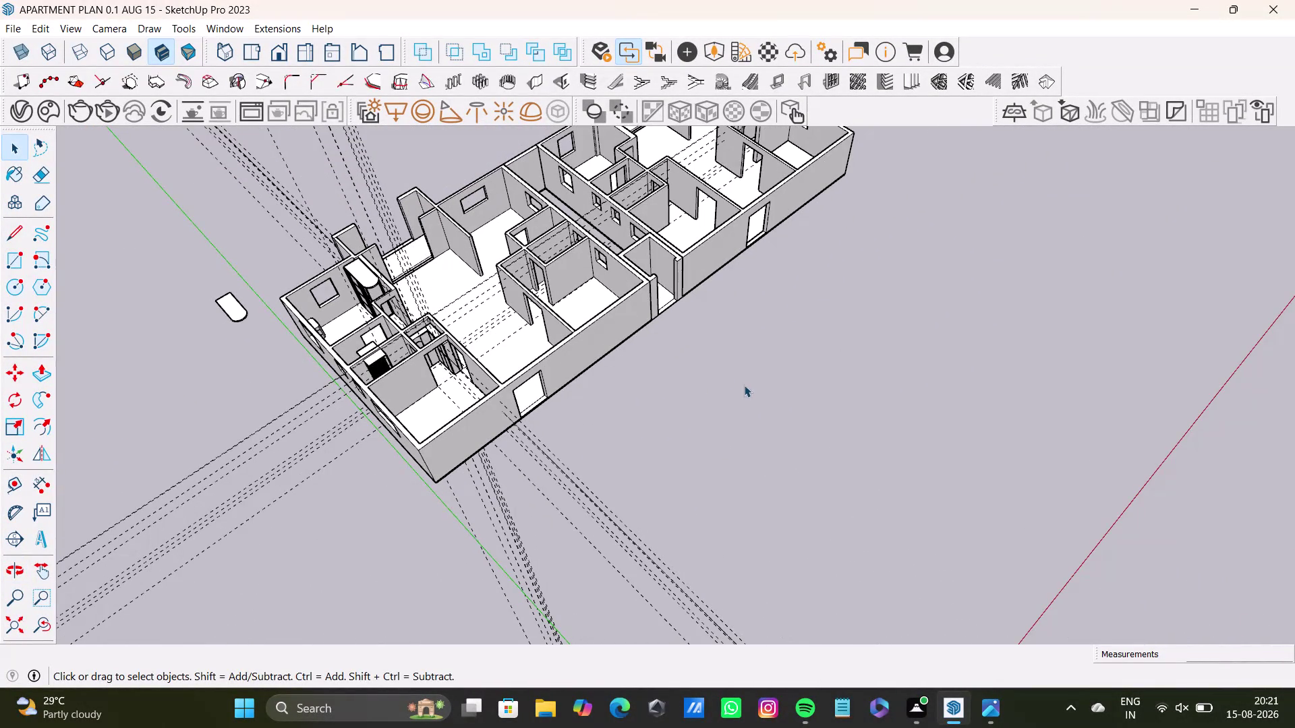
scroll(up, 3)
scroll(up, 3)
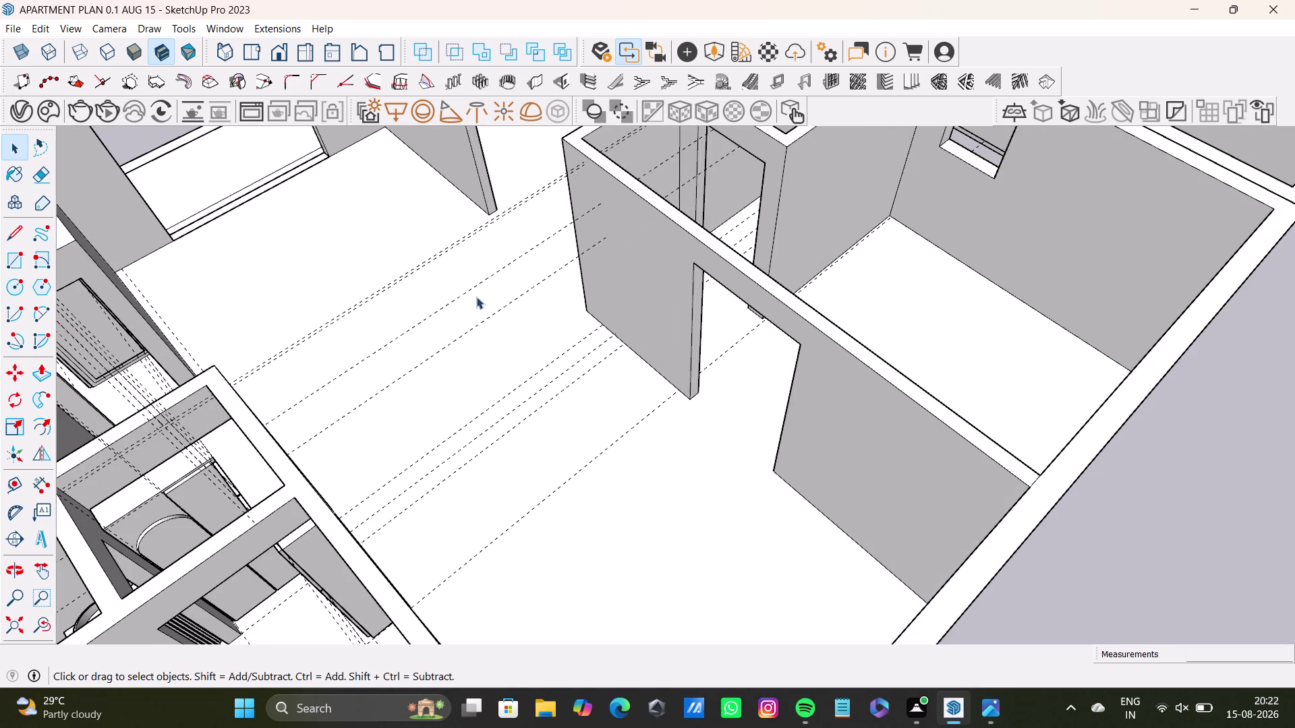
scroll(down, 3)
scroll(down, 3)
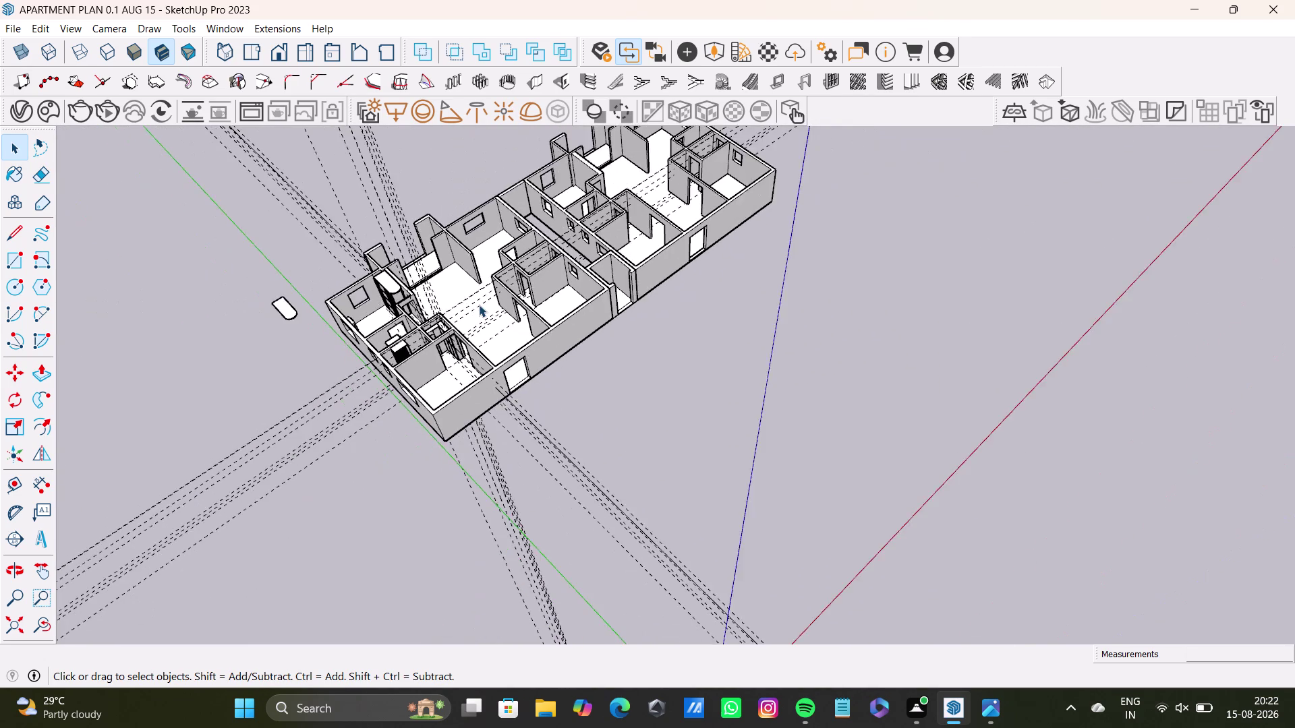
scroll(down, 3)
scroll(up, 3)
scroll(up, 3)
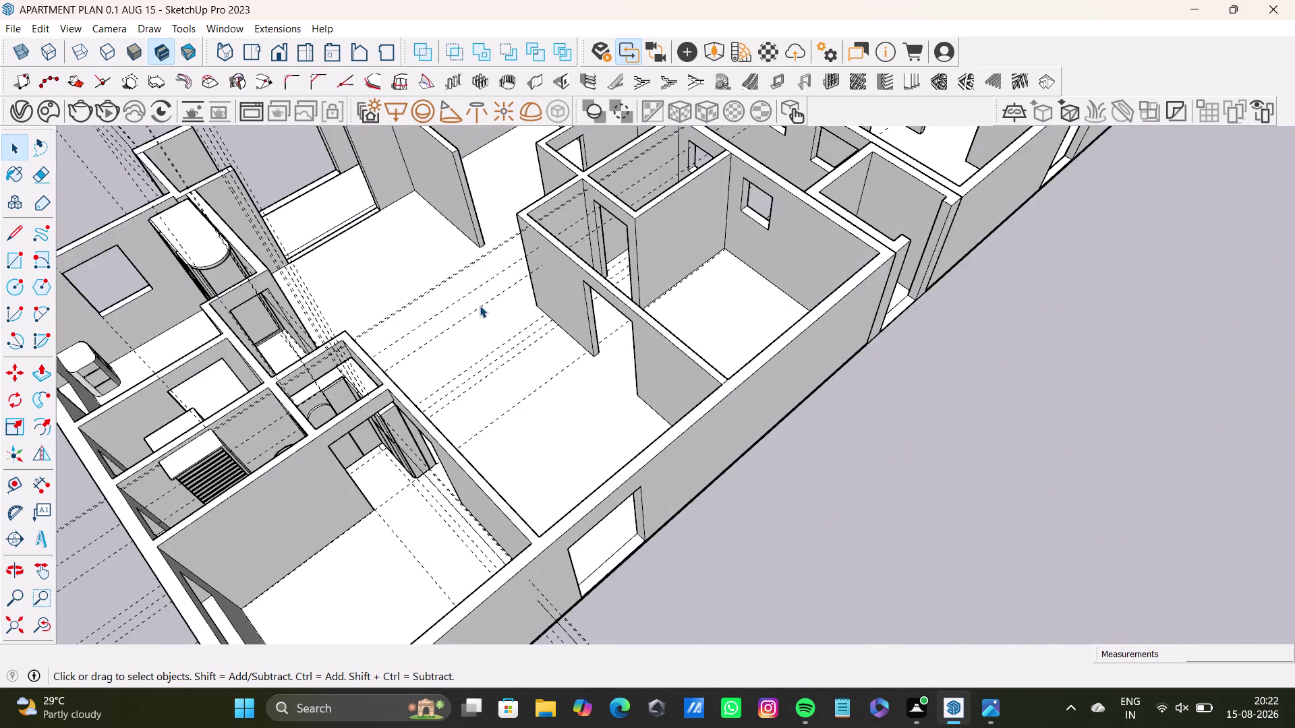
scroll(up, 3)
middle_drag(491, 326, 268, 299)
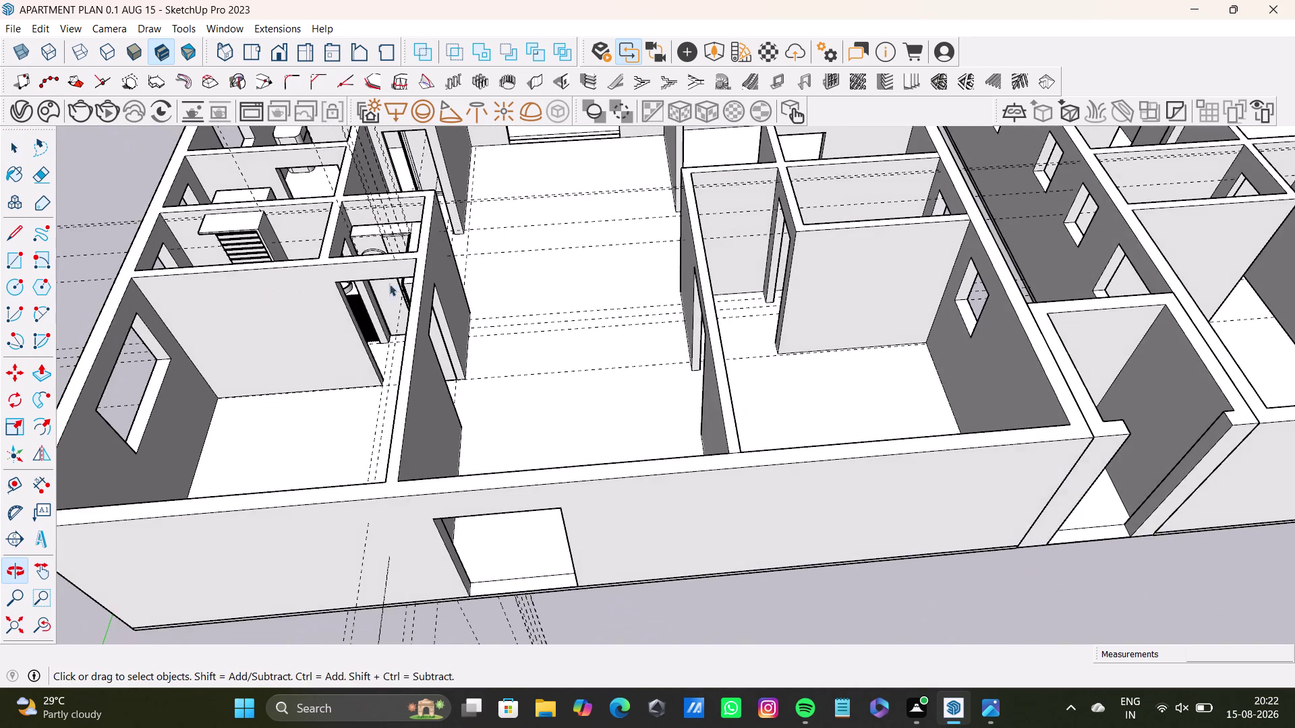
scroll(down, 3)
scroll(down, 3)
scroll(up, 3)
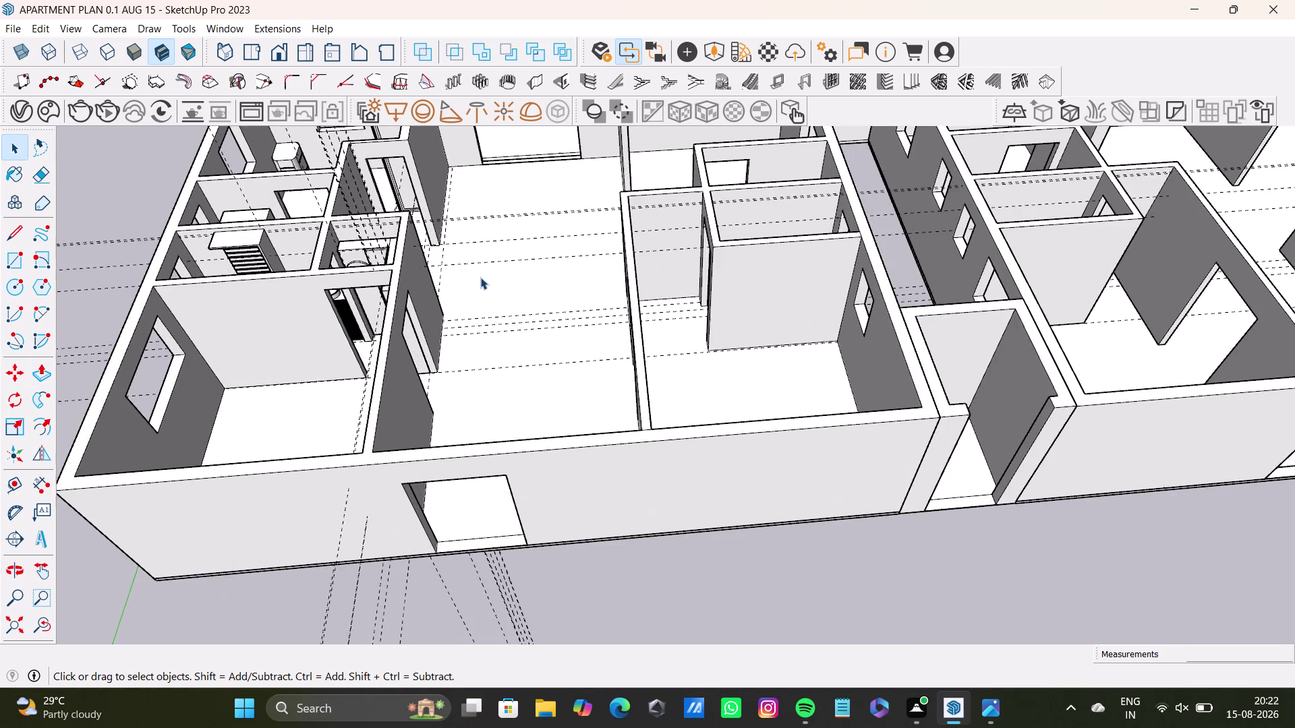
scroll(up, 3)
scroll(down, 3)
scroll(down, 3)
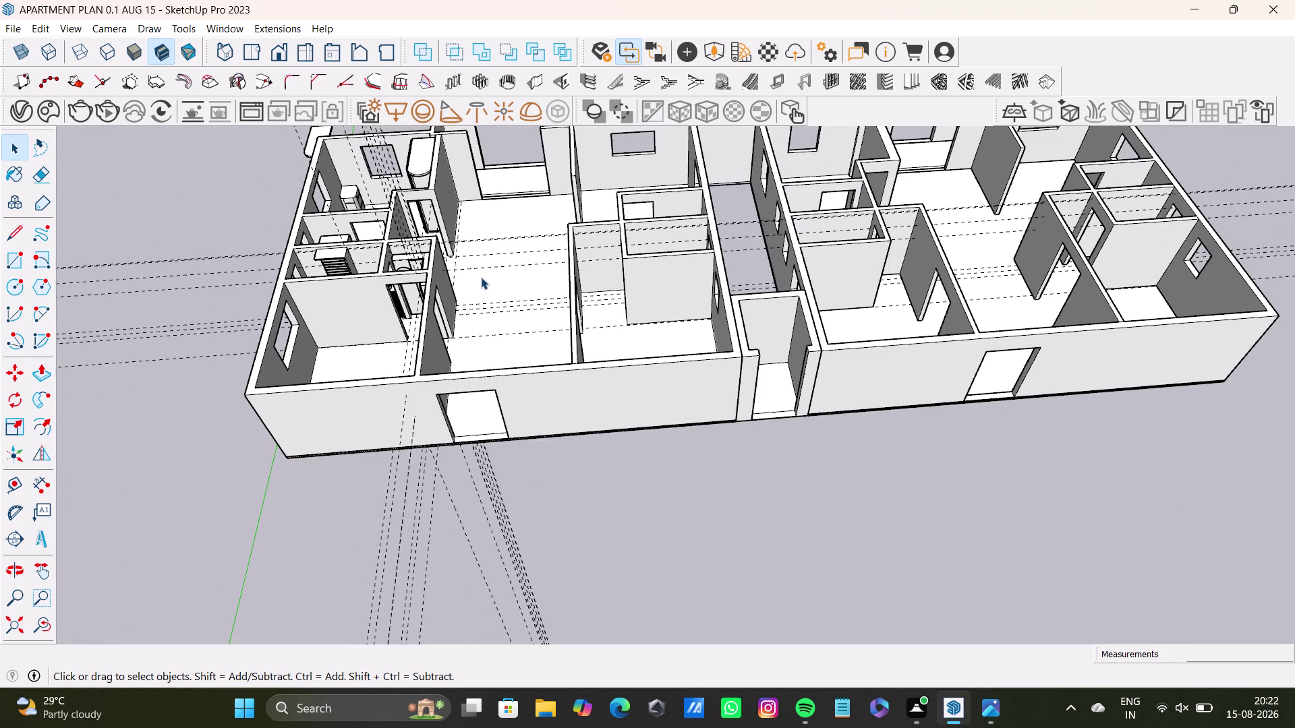
scroll(down, 3)
click(262, 223)
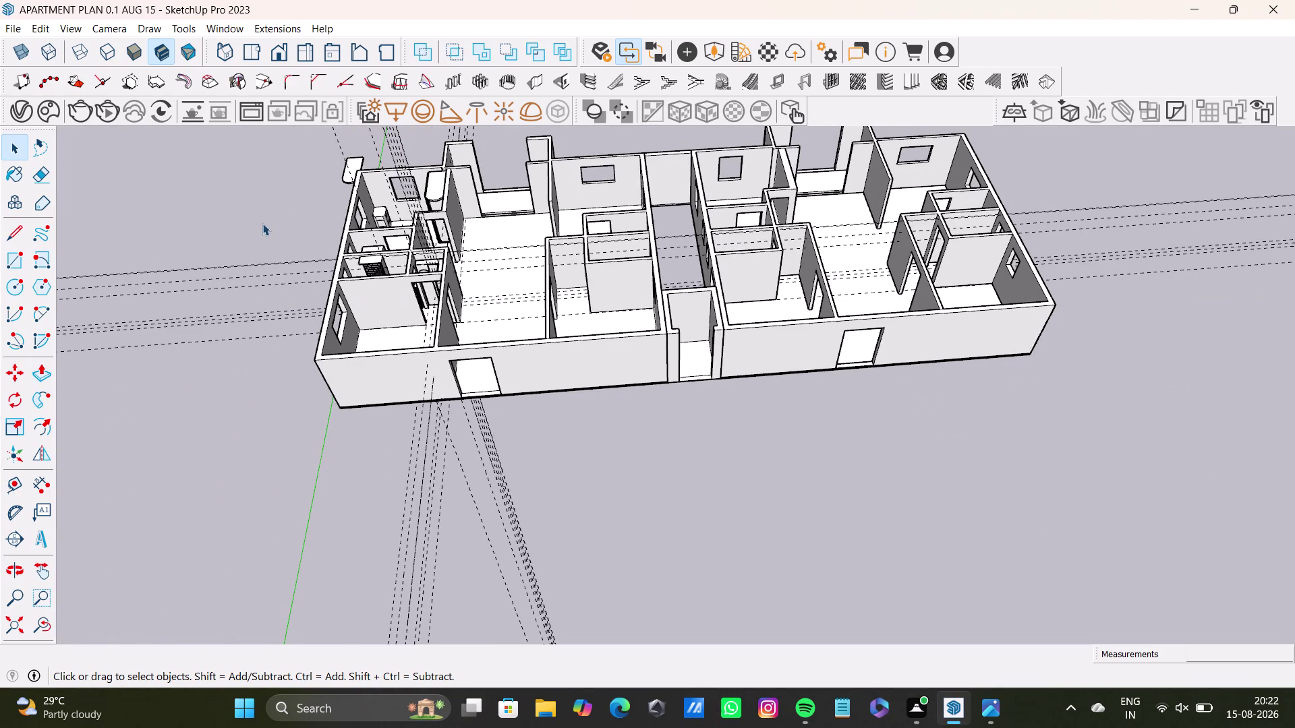
key(space)
key(space)
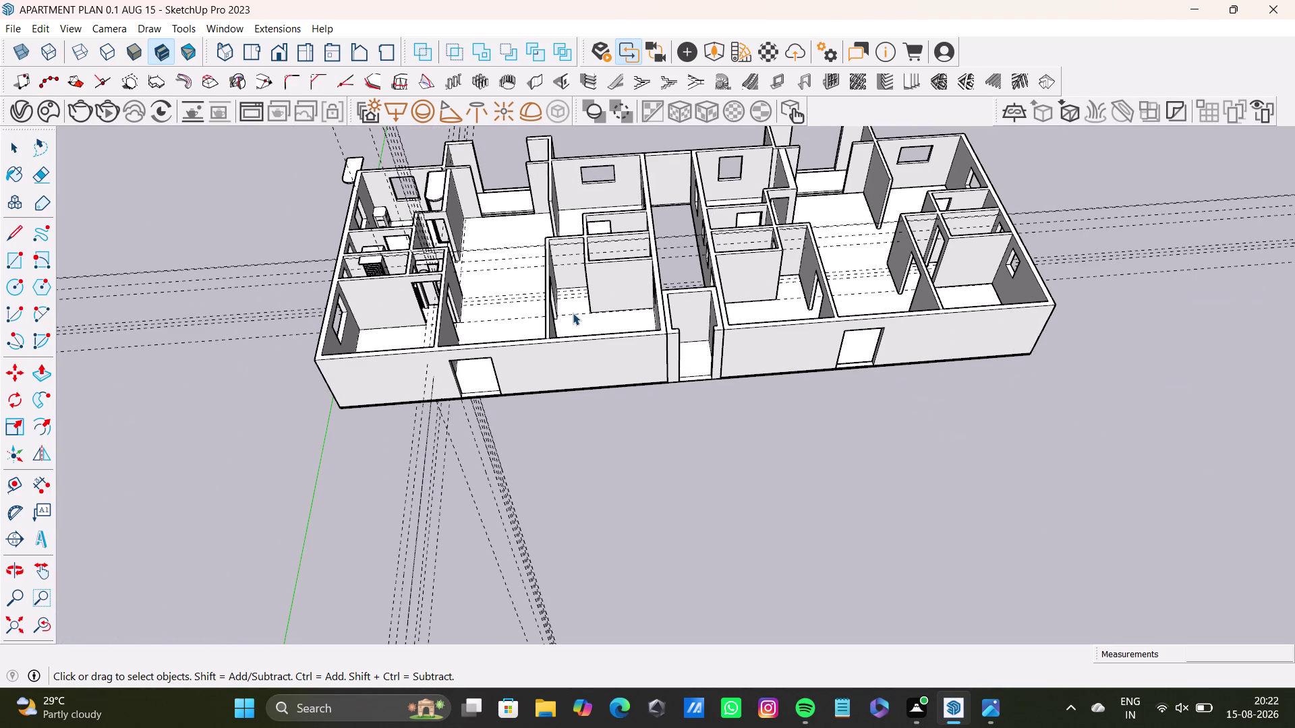
middle_drag(489, 309, 596, 322)
Start a File > Import and switch to the Downloads folder.
click(10, 32)
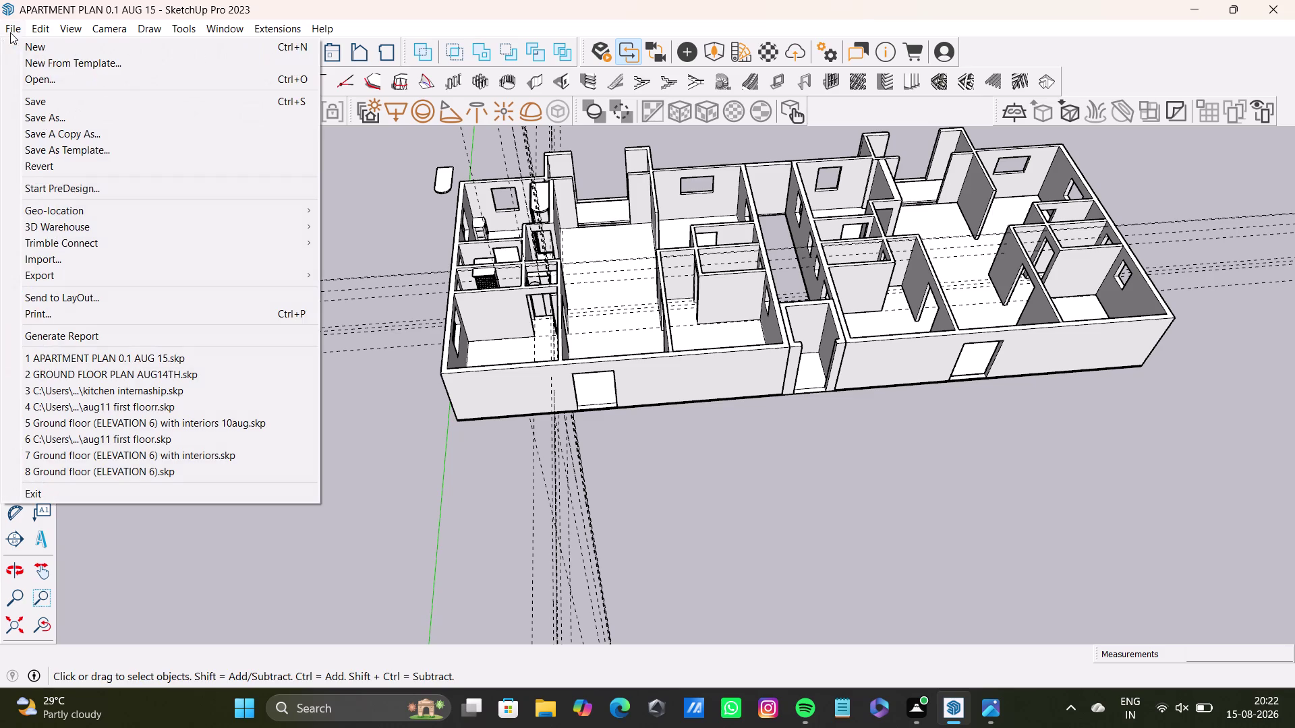
click(112, 266)
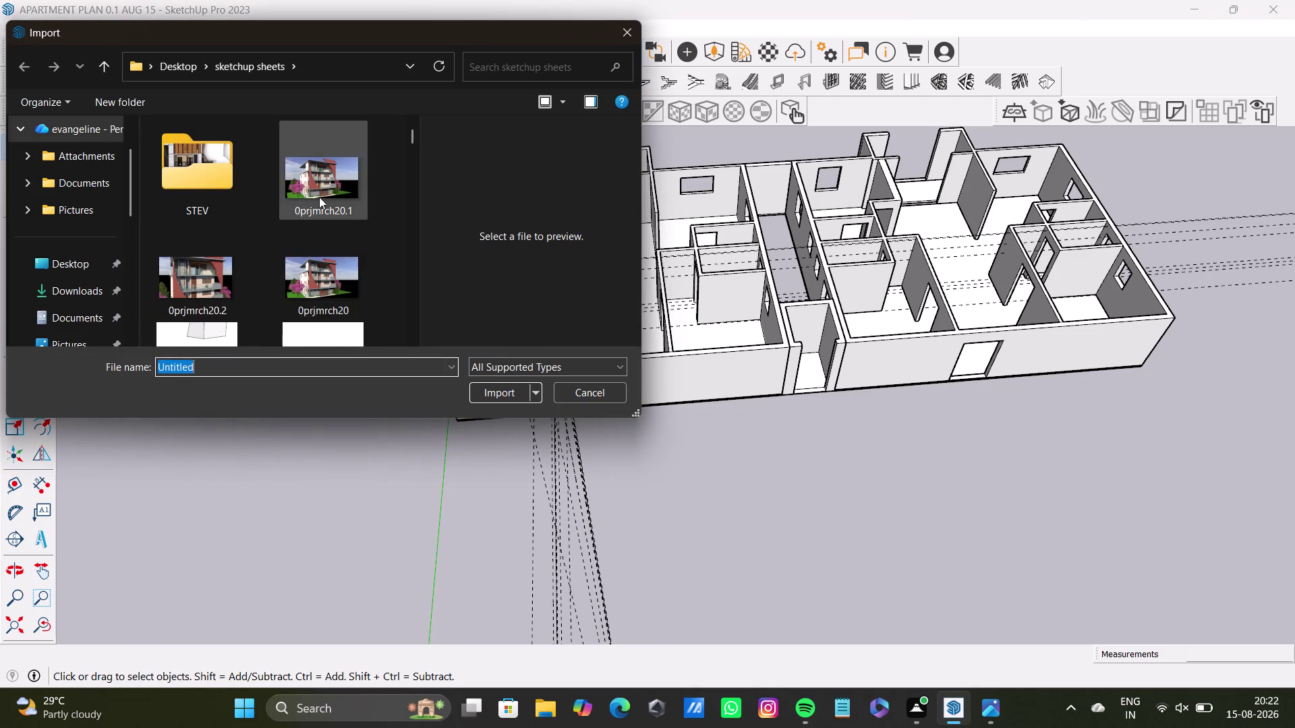
scroll(down, 3)
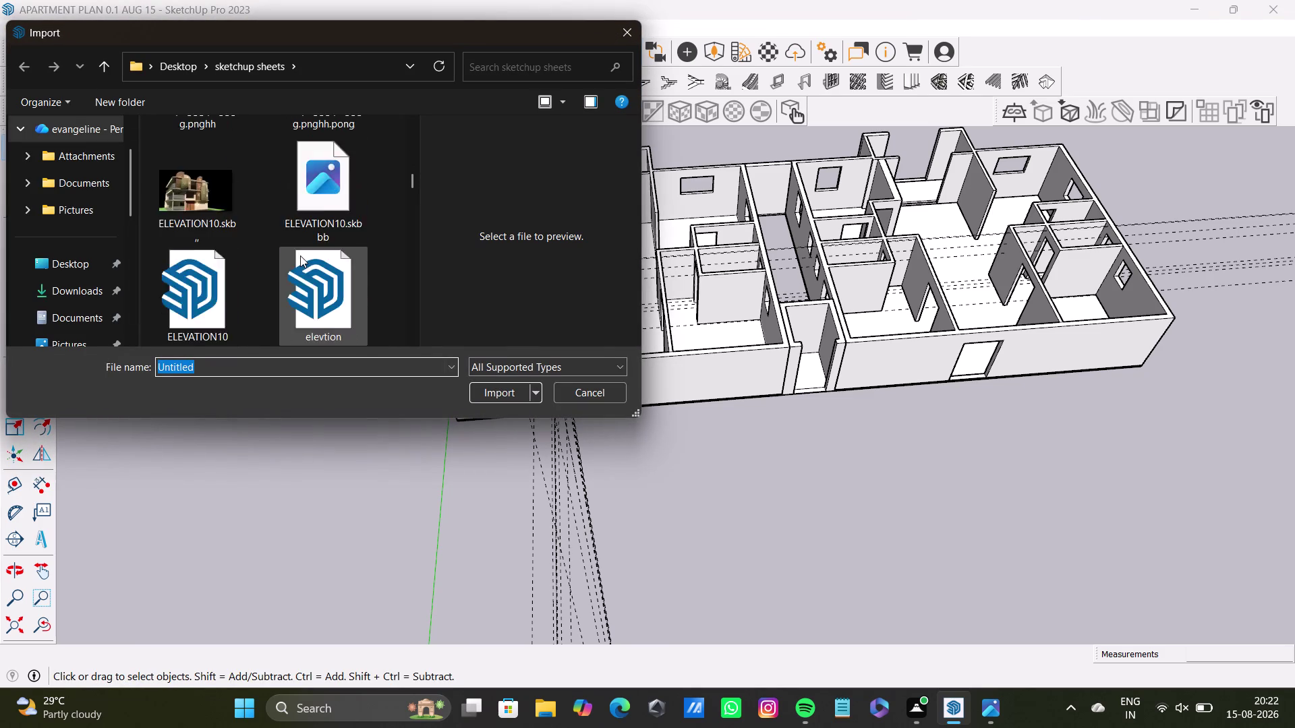
scroll(down, 3)
click(86, 285)
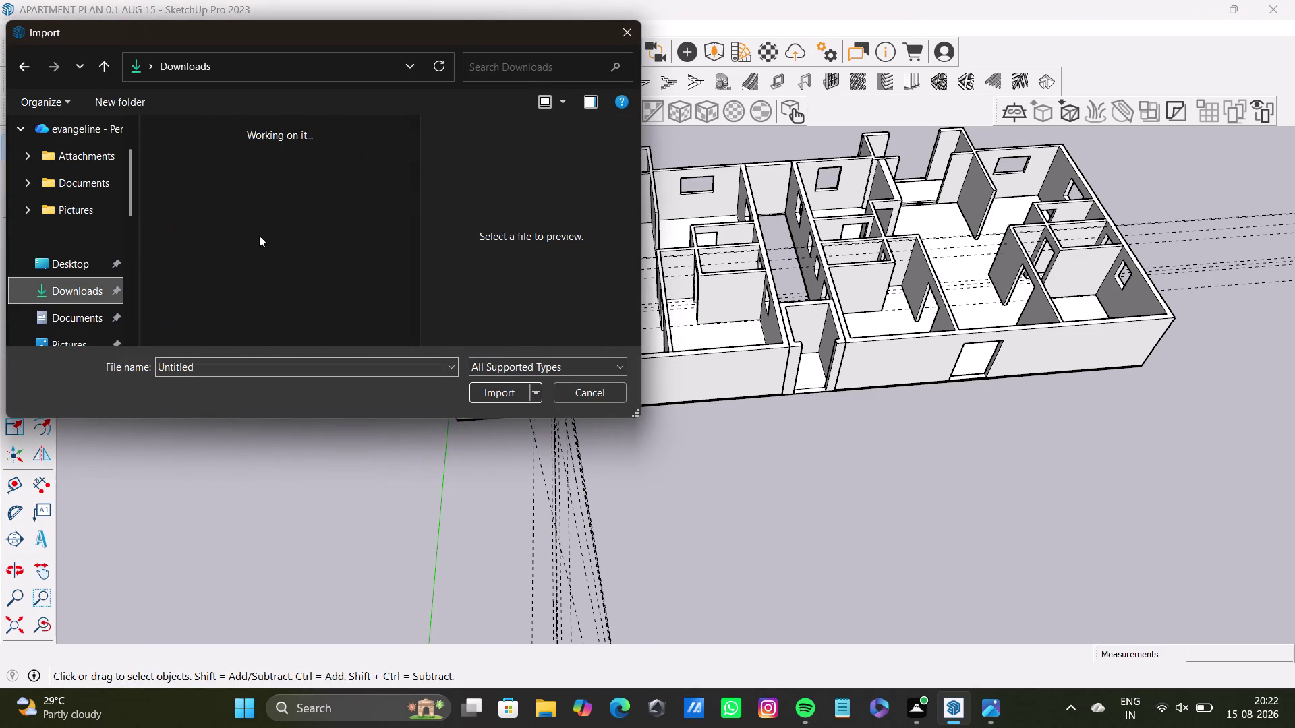
Import the 'doors' SketchUp file from Downloads and place it left of the building.
scroll(down, 3)
scroll(down, 3)
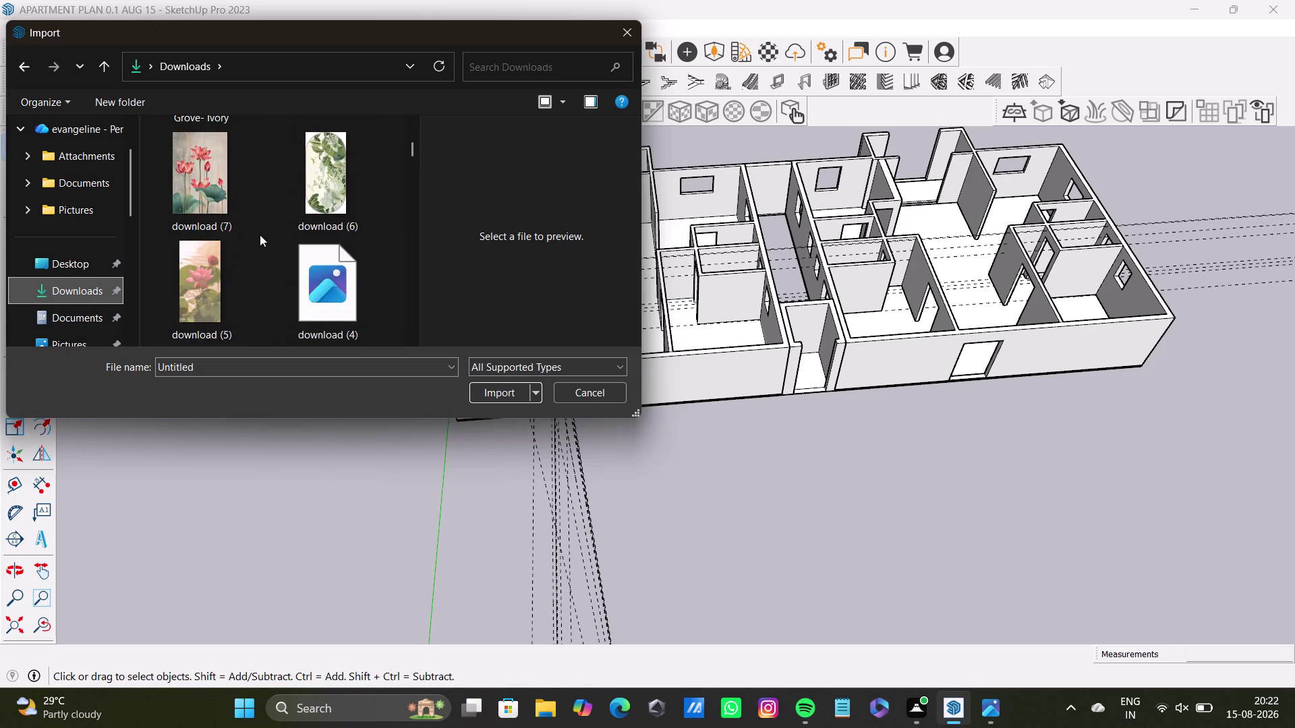
scroll(down, 3)
scroll(down, 3)
scroll(down, 3)
scroll(down, 3)
scroll(down, 3)
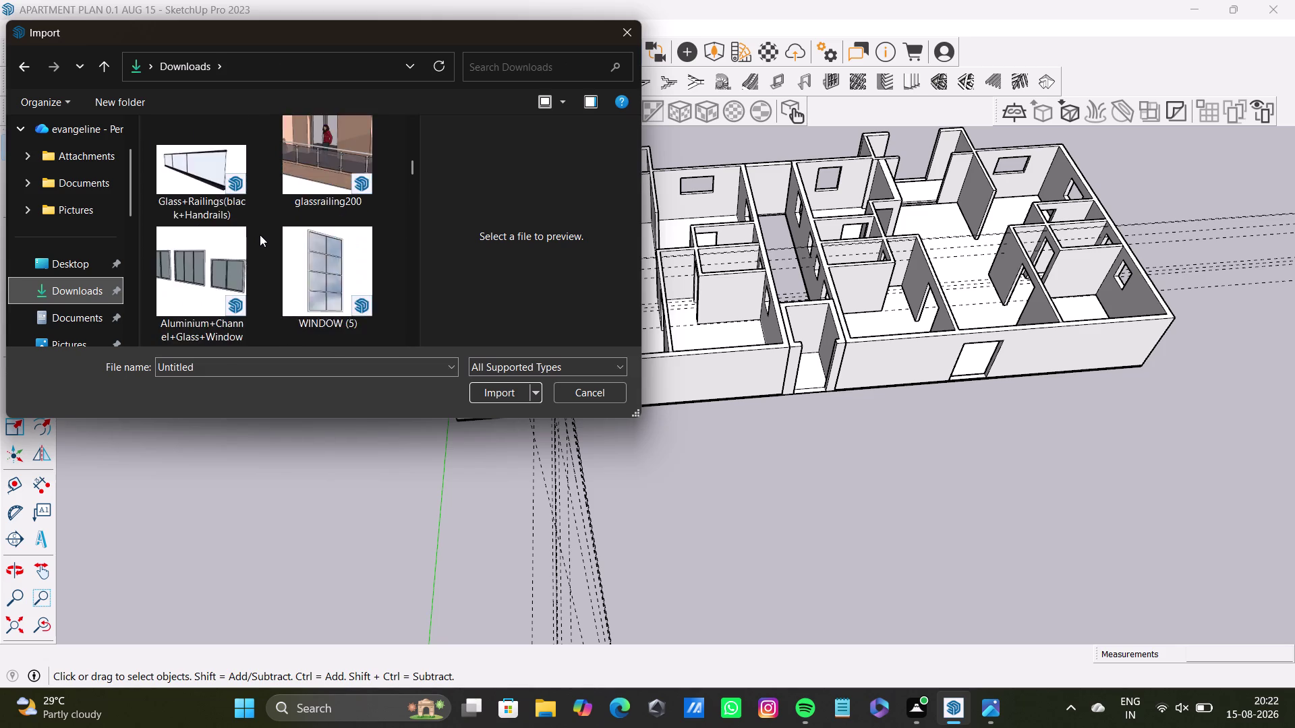
scroll(down, 3)
scroll(down, 3)
scroll(down, 3)
scroll(down, 3)
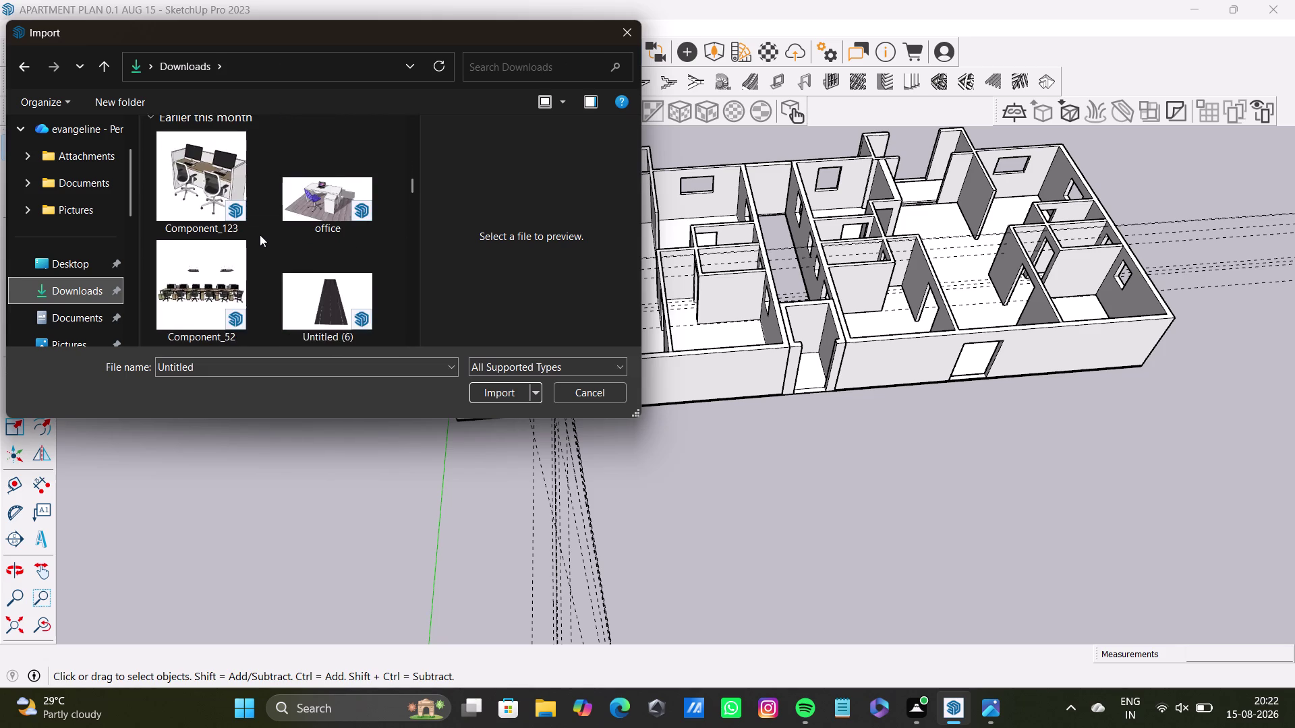
scroll(down, 3)
scroll(down, 3)
scroll(down, 3)
scroll(down, 3)
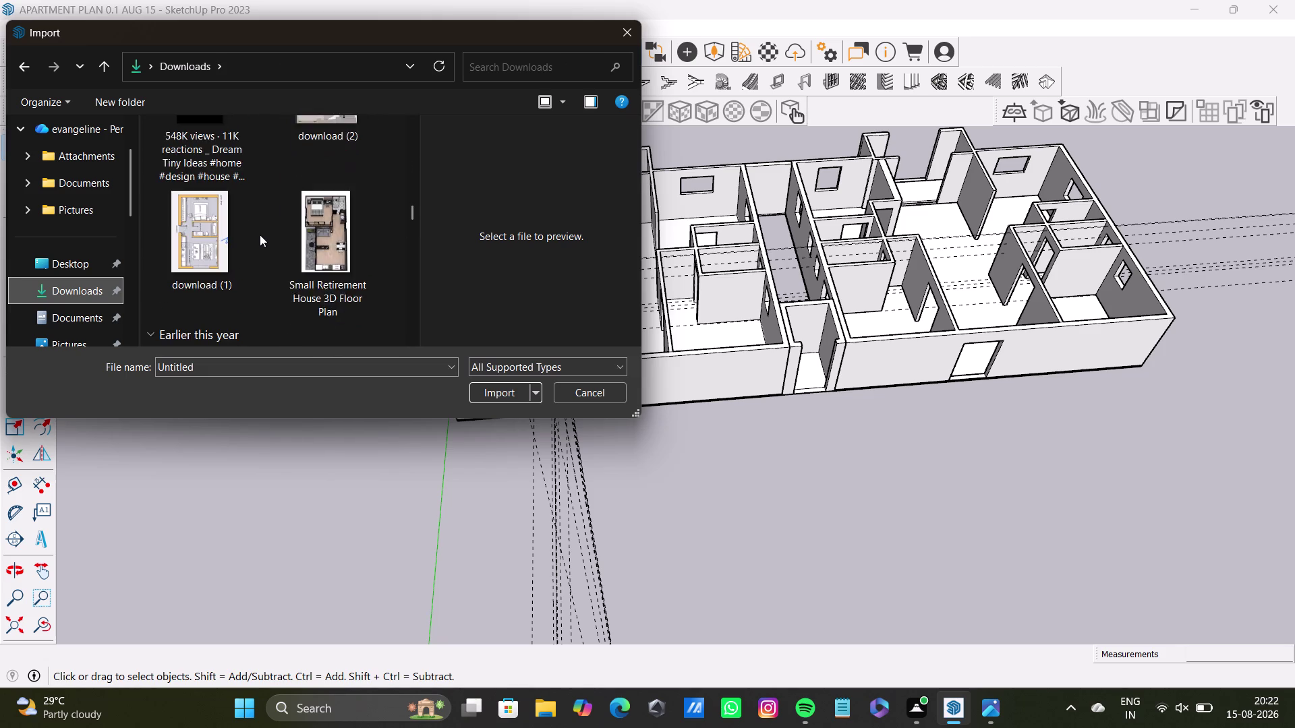
scroll(down, 3)
scroll(down, 3)
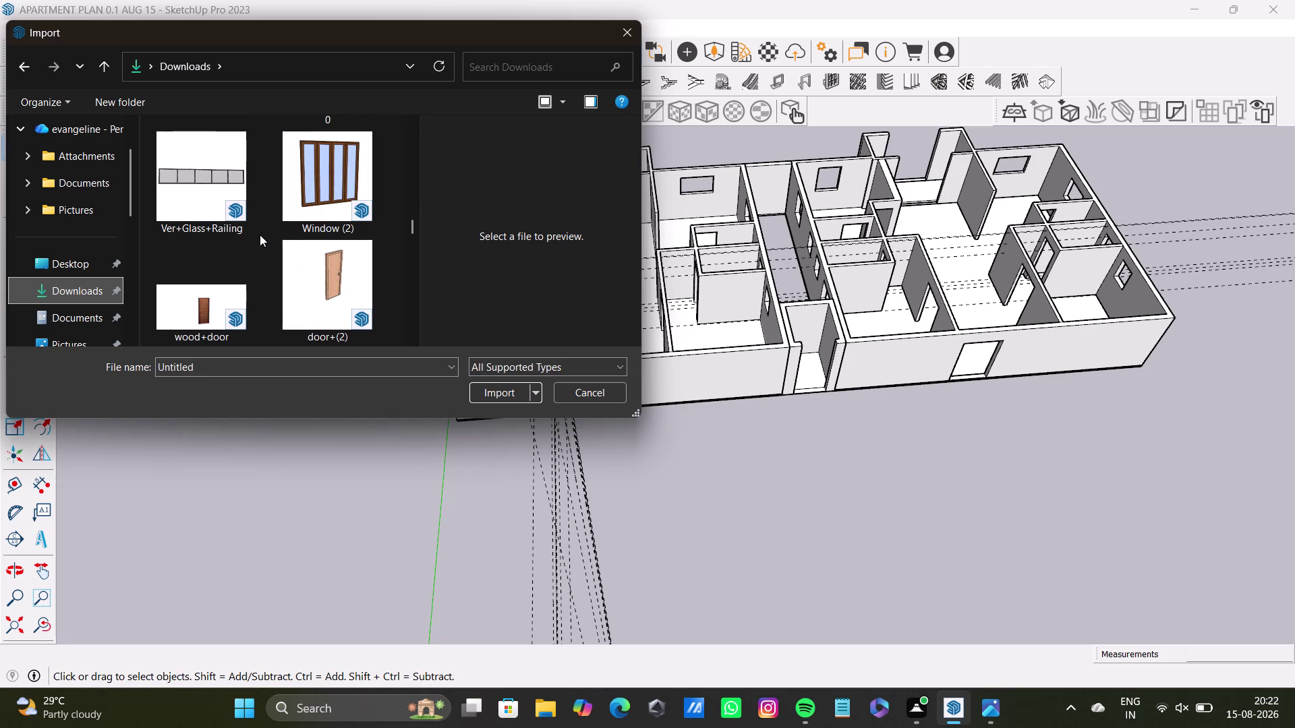
scroll(down, 3)
scroll(up, 3)
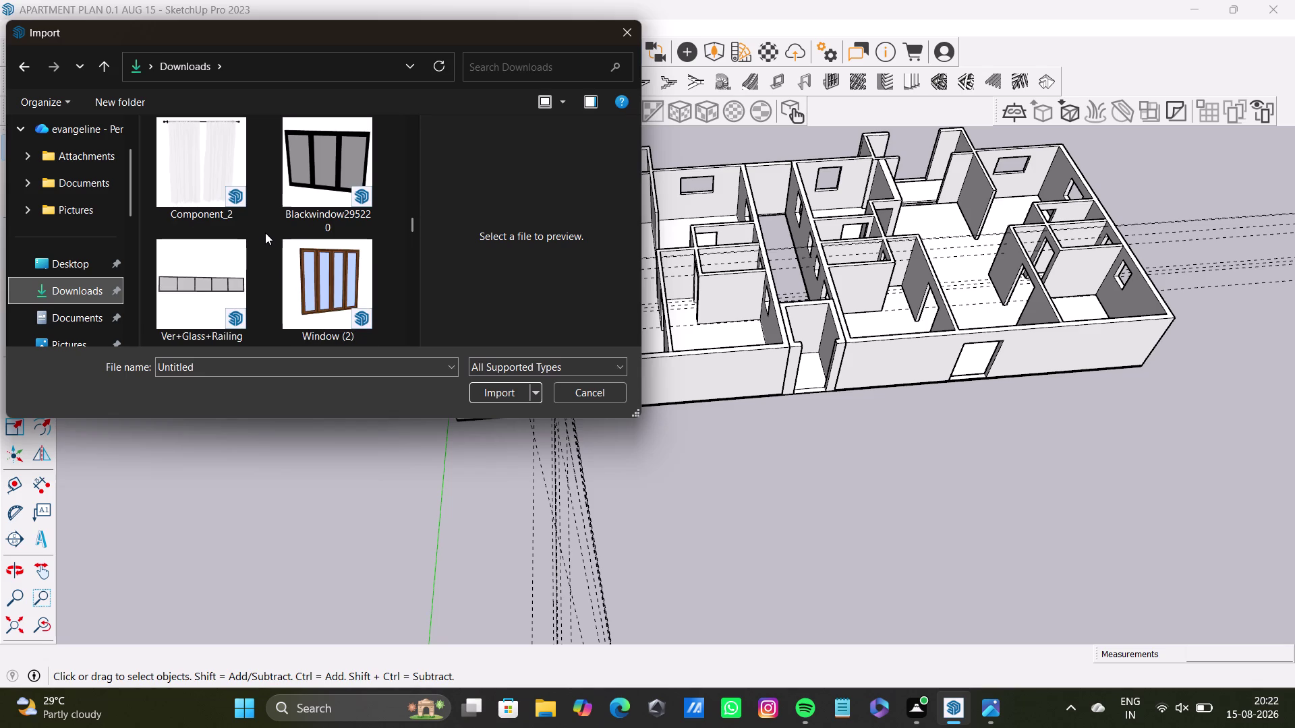
scroll(up, 3)
scroll(down, 3)
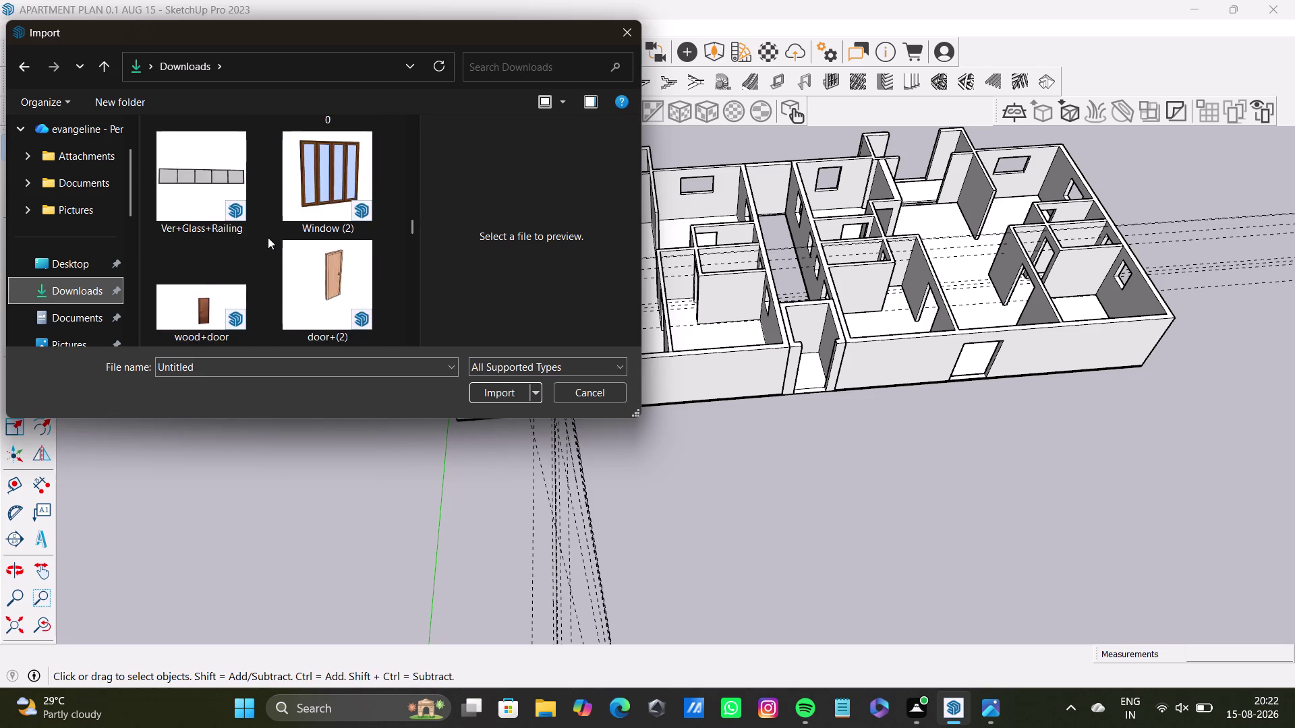
scroll(down, 3)
scroll(down, 3)
scroll(down, 3)
scroll(down, 3)
scroll(down, 3)
scroll(down, 3)
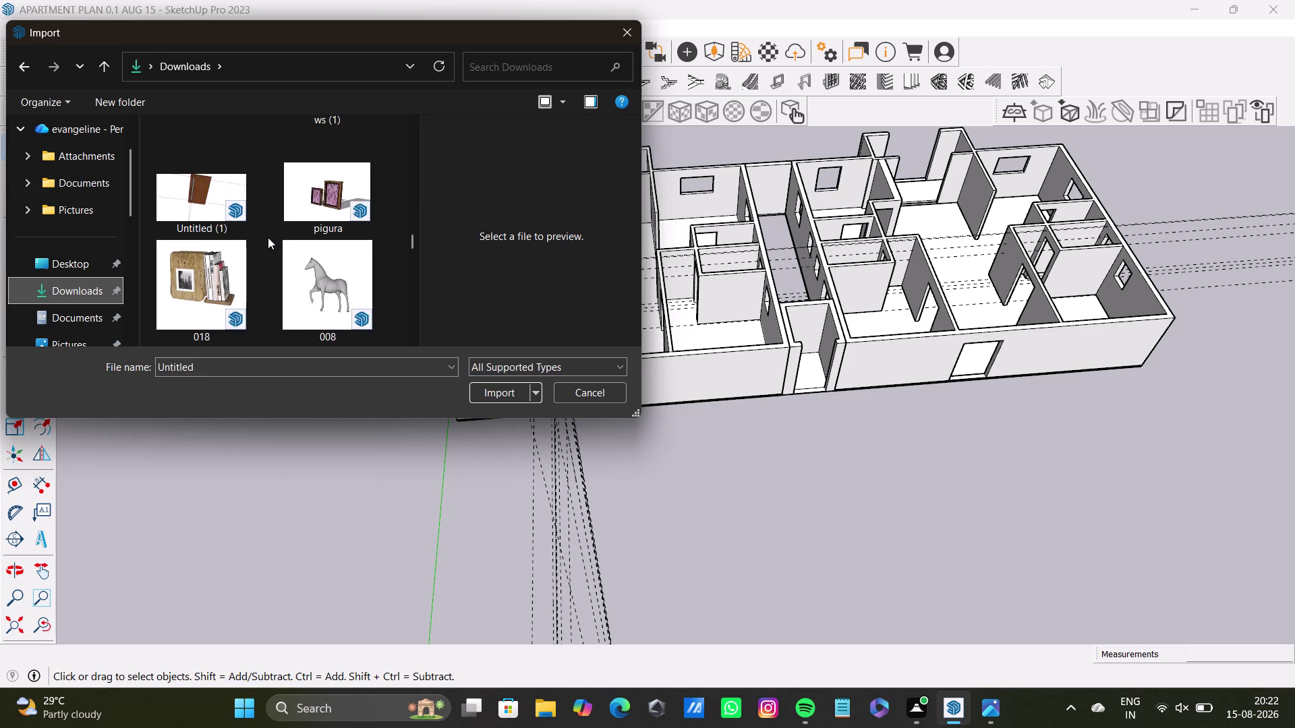
scroll(down, 3)
scroll(down, 3)
scroll(down, 3)
scroll(down, 3)
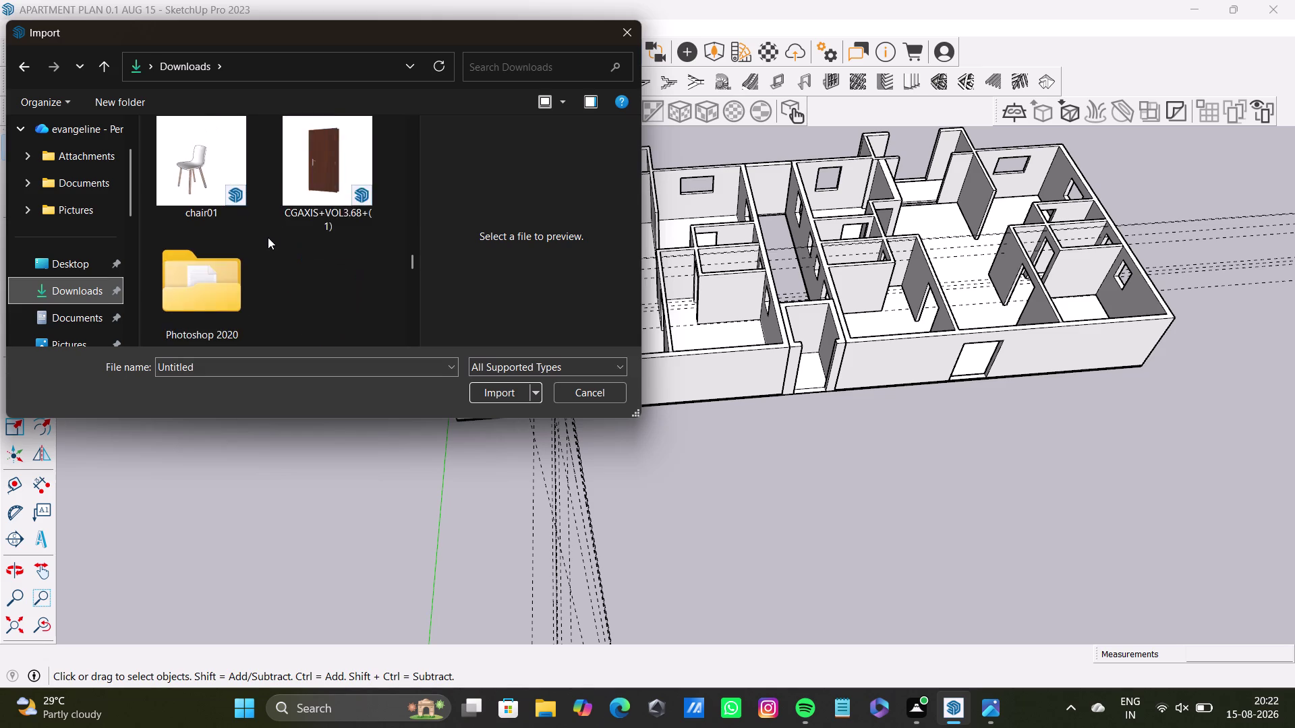
scroll(down, 3)
scroll(down, 3)
scroll(down, 3)
scroll(down, 3)
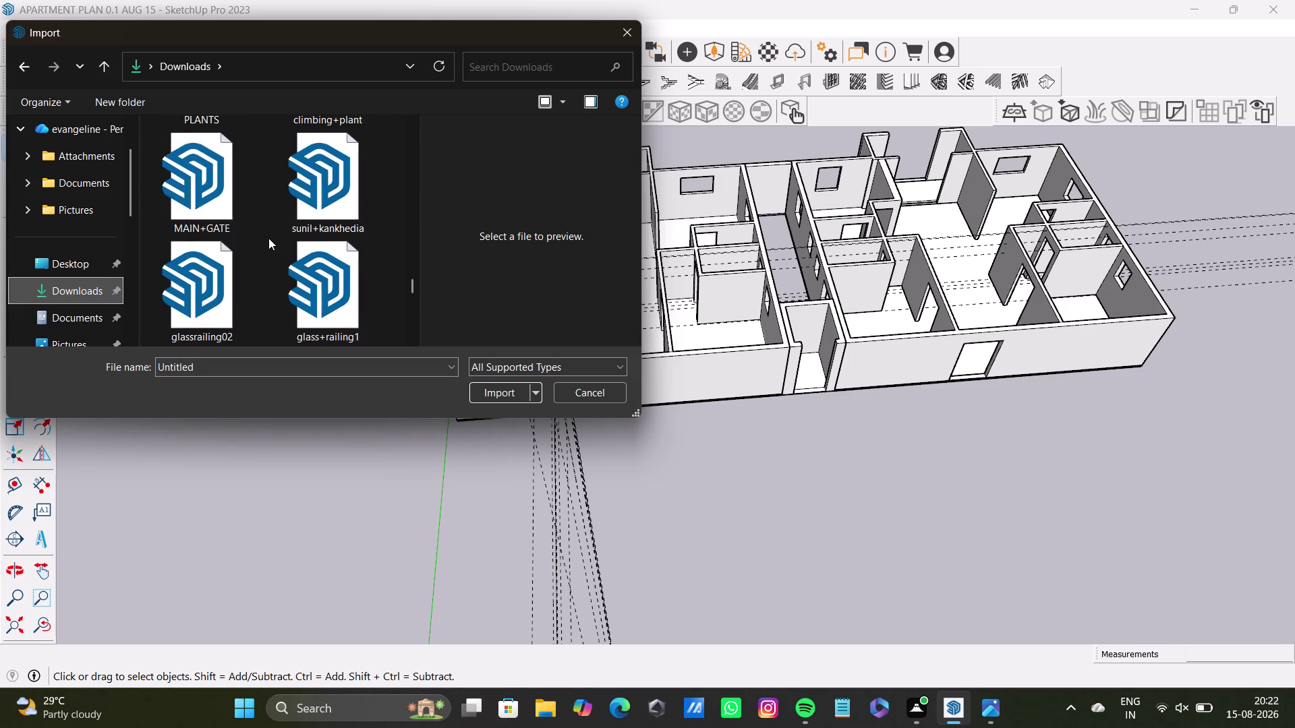
scroll(down, 3)
scroll(down, 3)
scroll(down, 3)
scroll(down, 3)
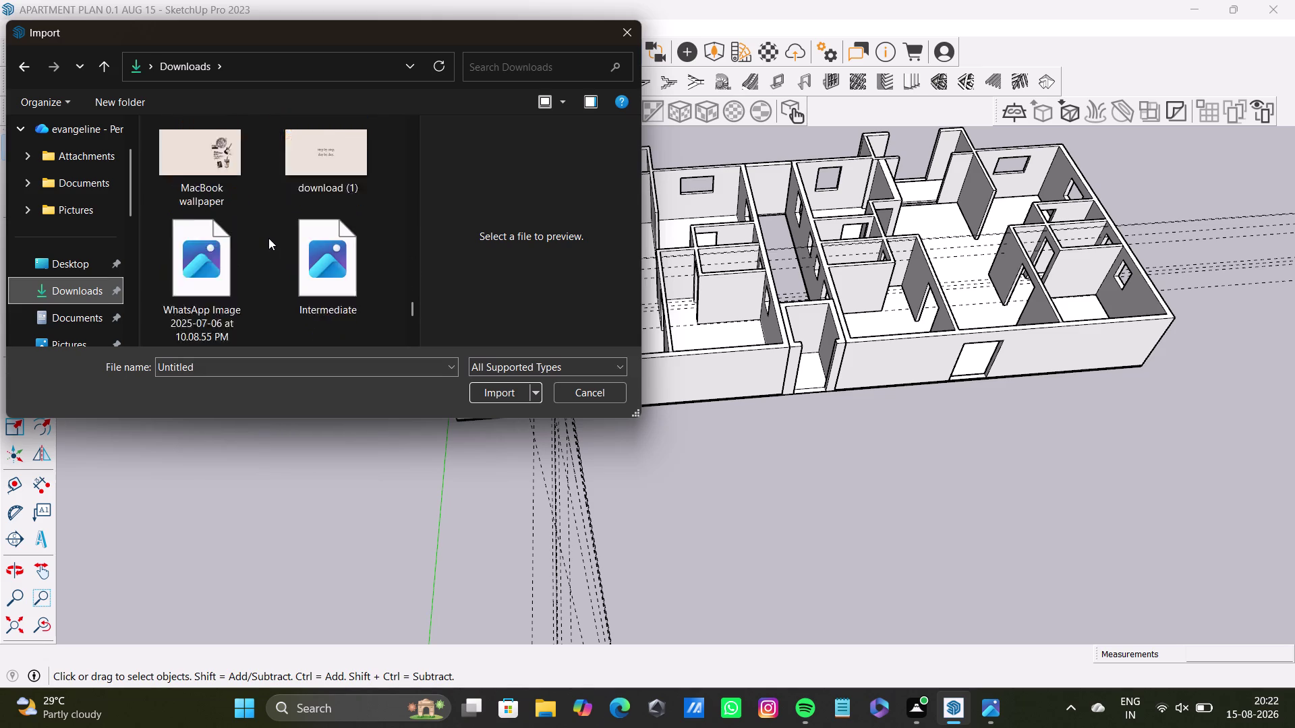
scroll(down, 3)
scroll(down, 3)
scroll(down, 3)
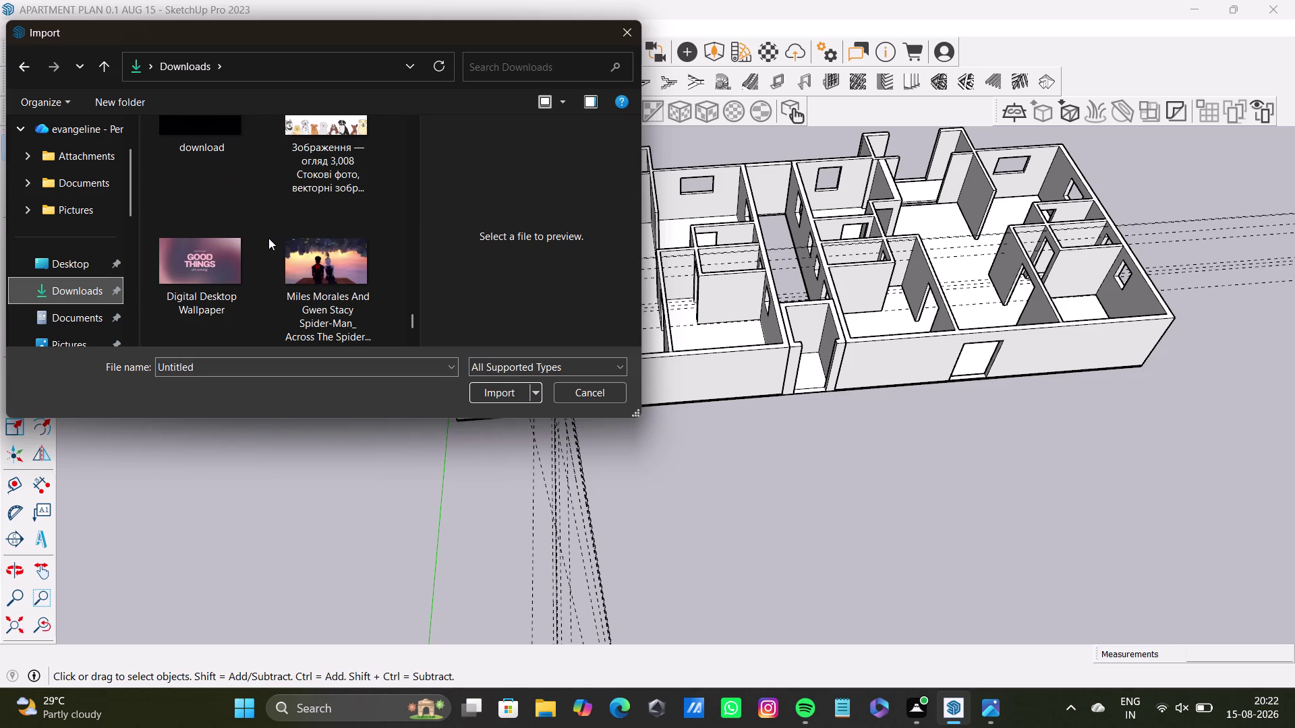
scroll(down, 3)
scroll(up, 3)
scroll(up, 3)
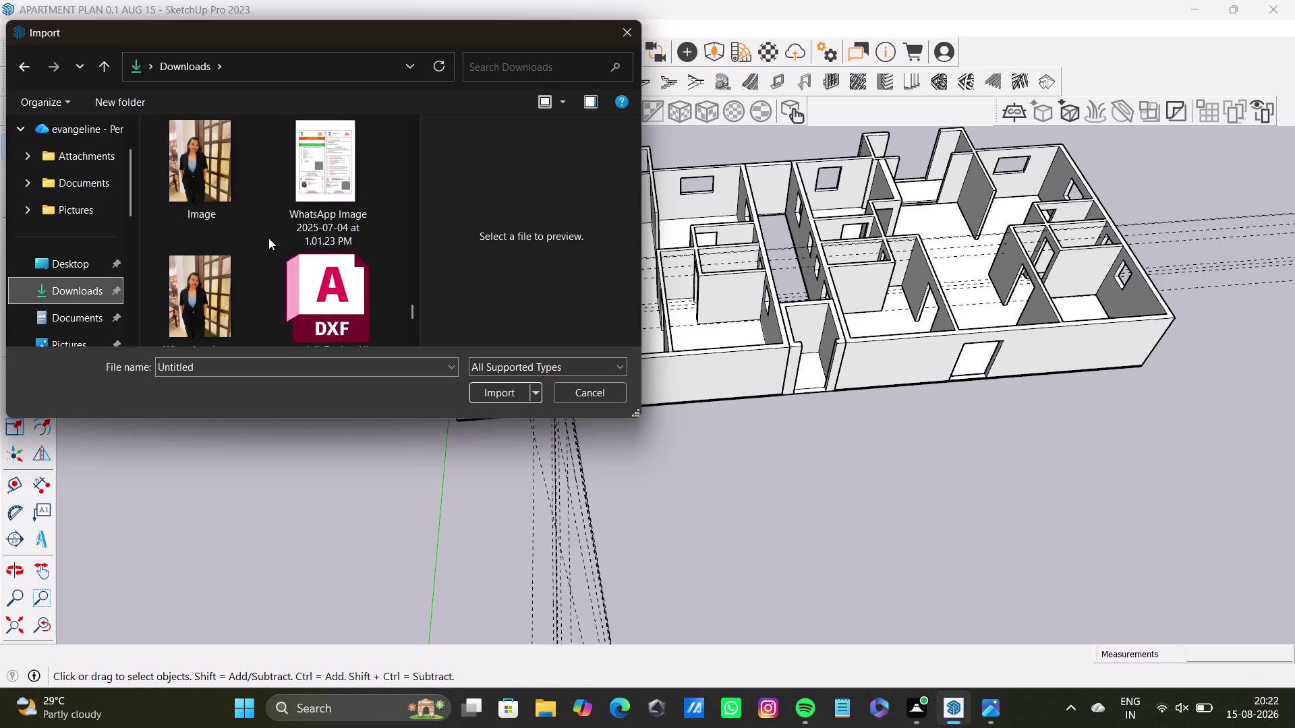
scroll(up, 3)
scroll(down, 3)
scroll(down, 3)
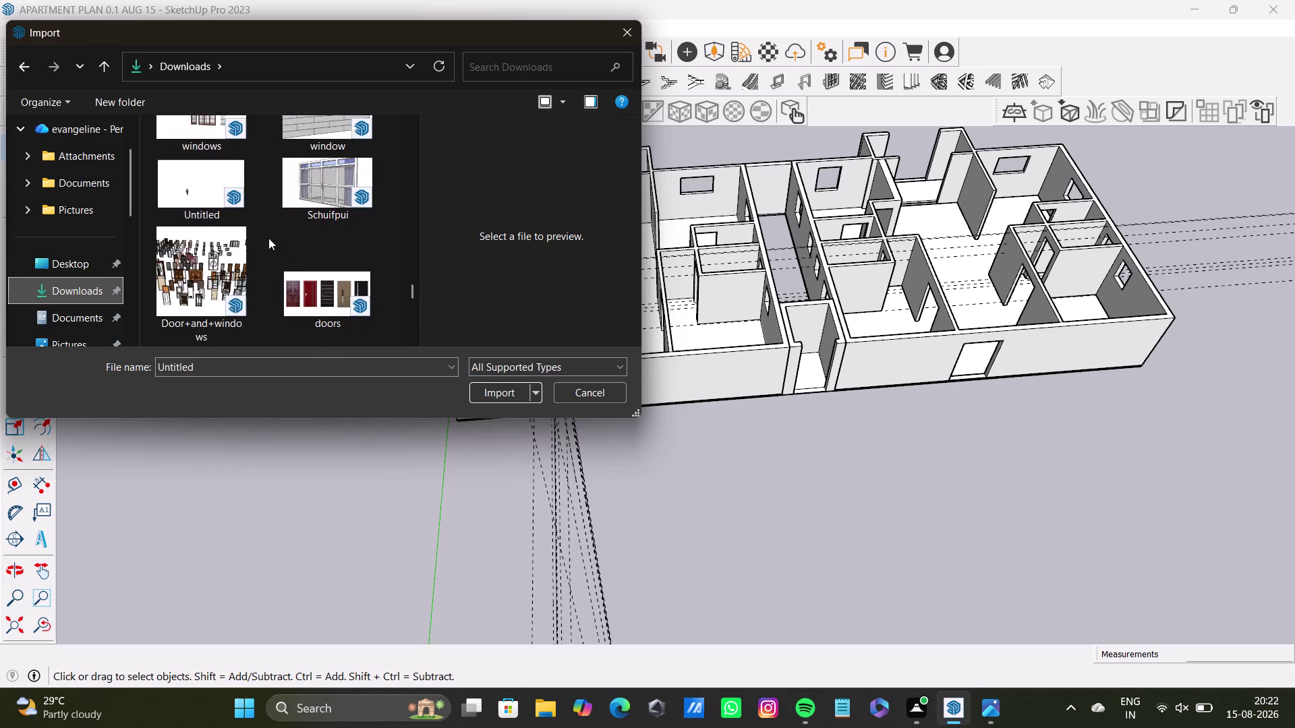
scroll(down, 3)
scroll(up, 3)
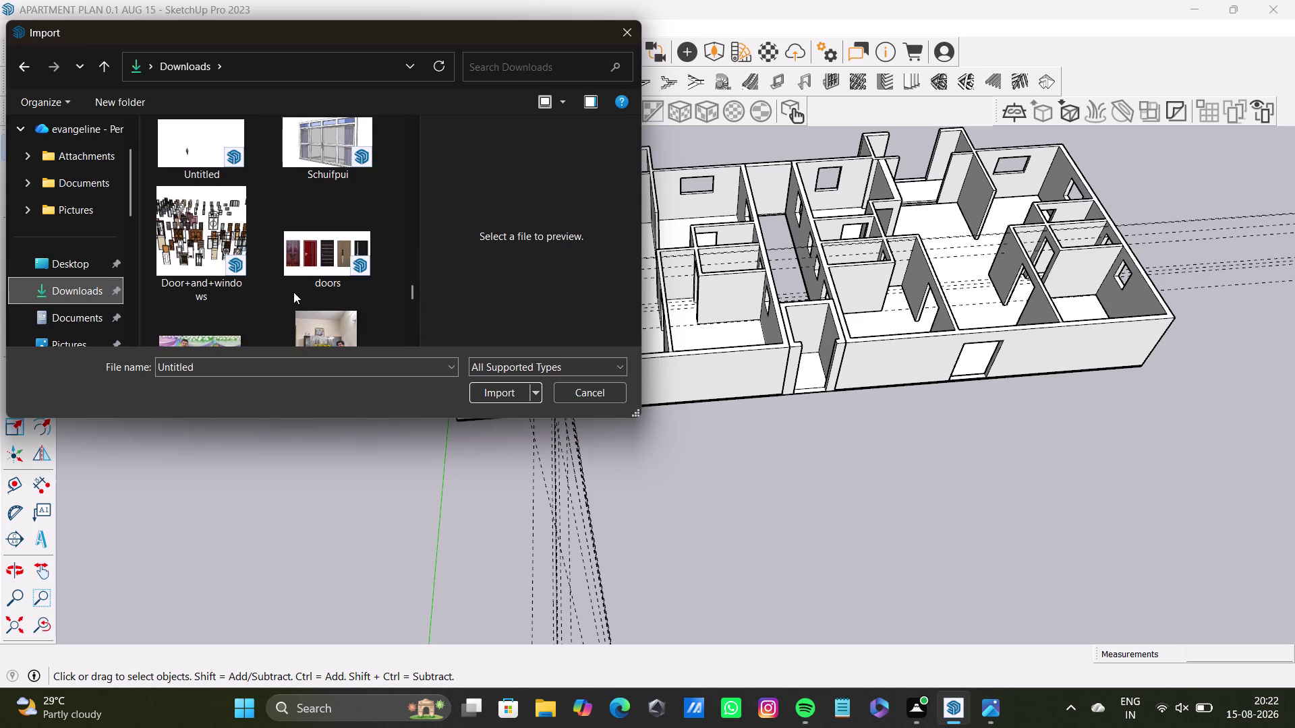
click(315, 258)
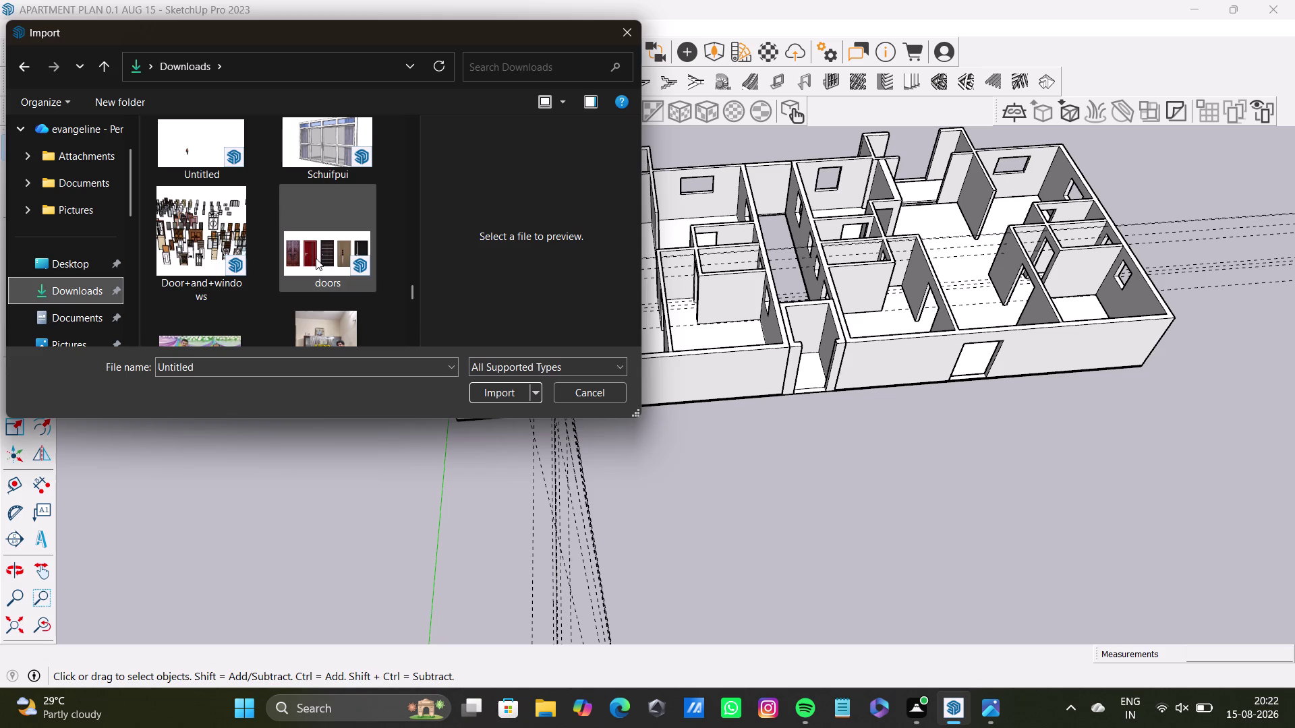
click(501, 389)
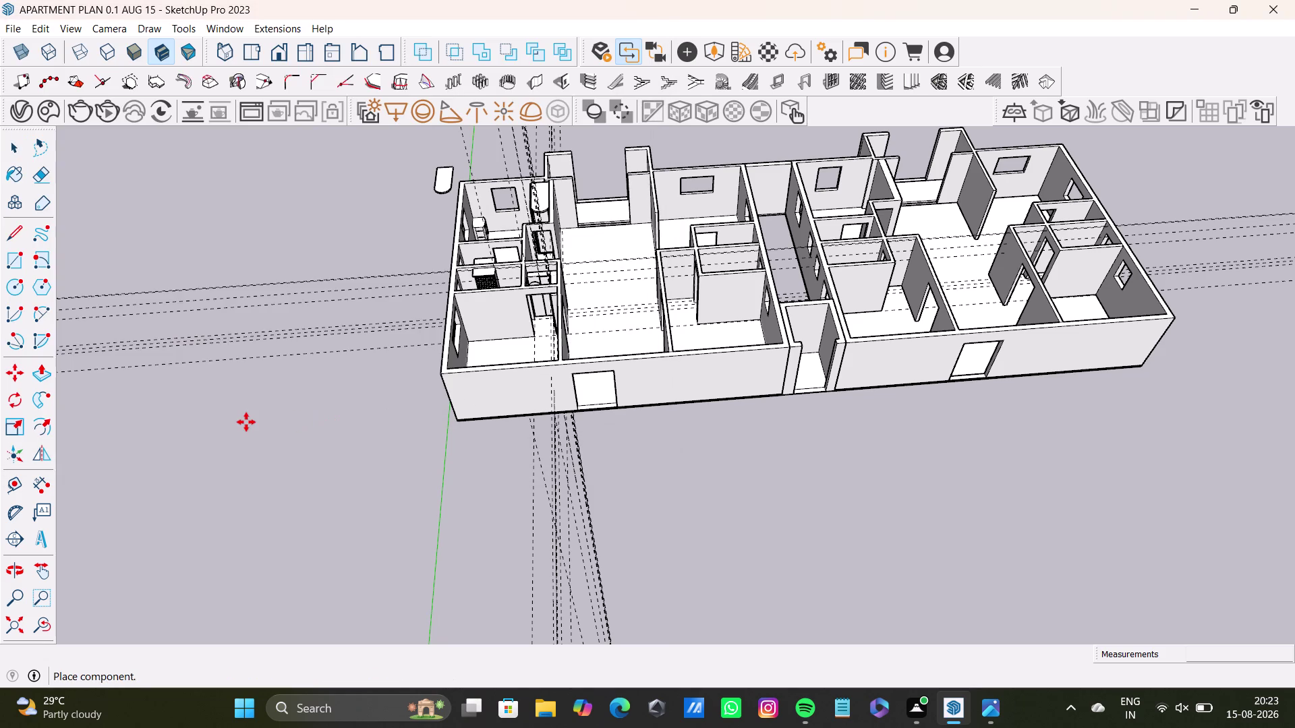
click(217, 431)
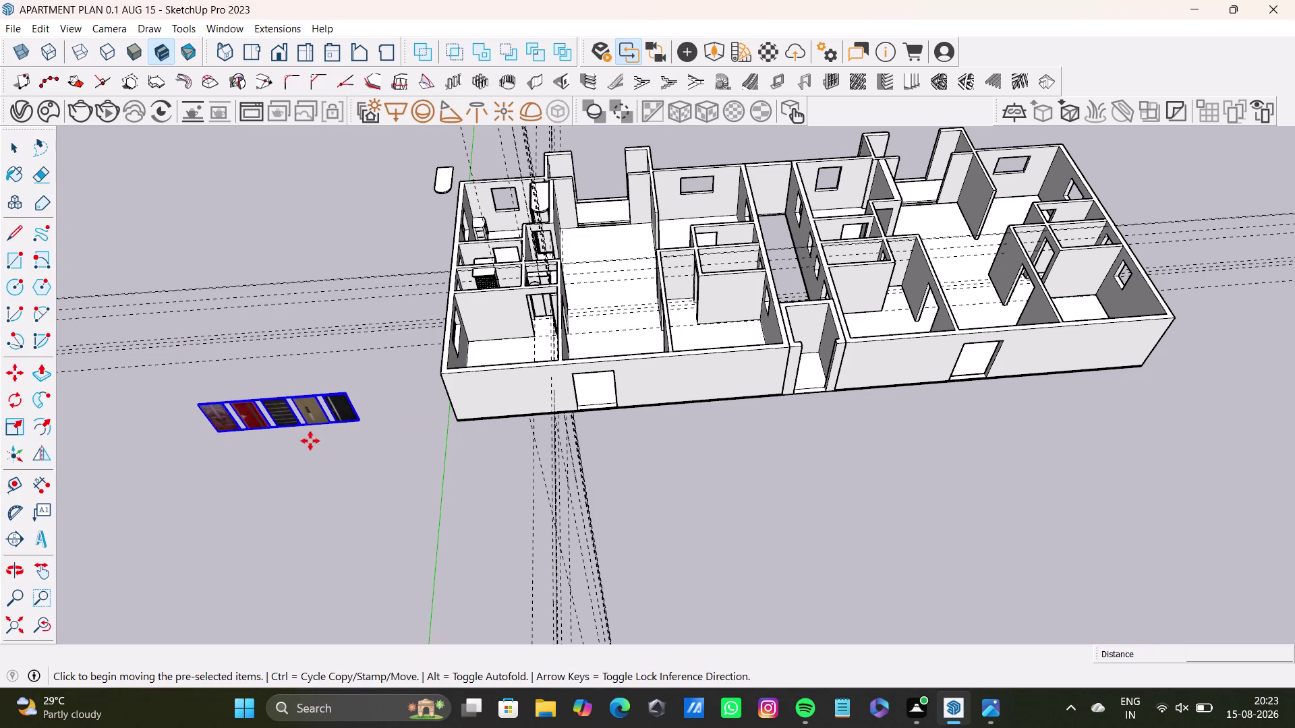
Orbit and zoom the view in close on the five imported doors.
key(space)
scroll(up, 3)
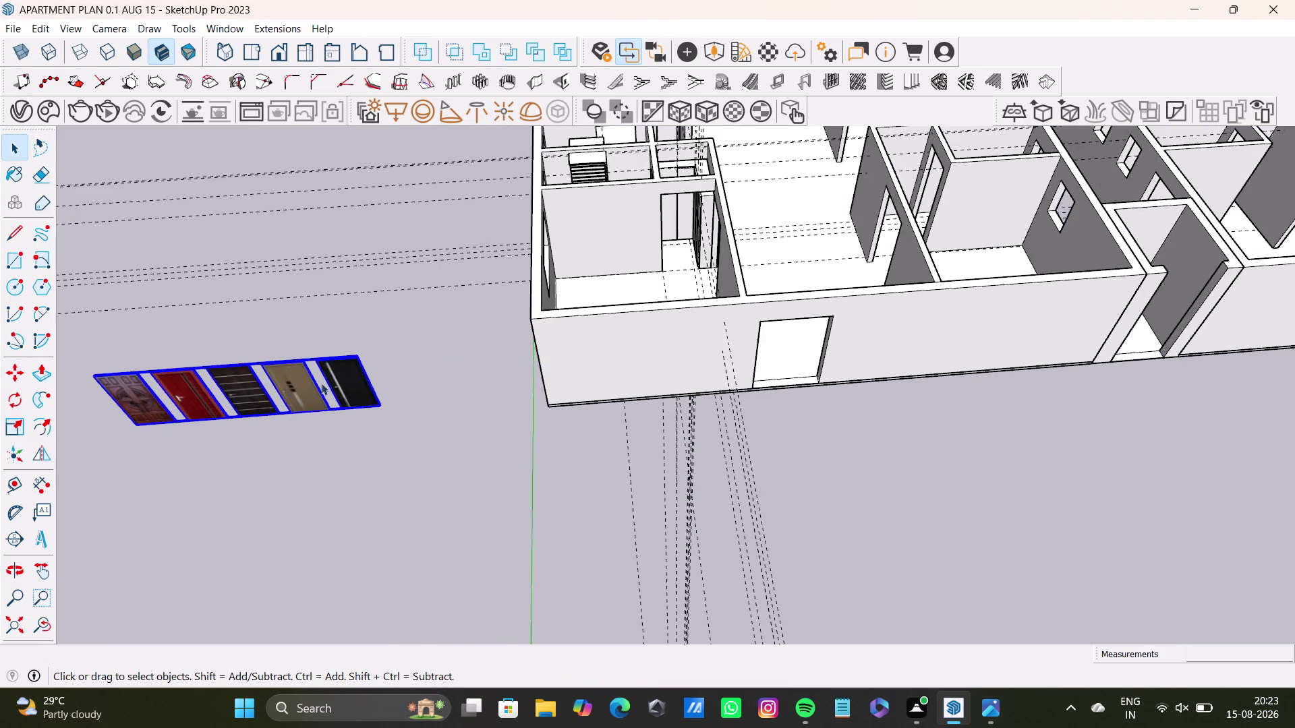
middle_drag(323, 370, 466, 364)
middle_drag(435, 362, 441, 221)
scroll(up, 3)
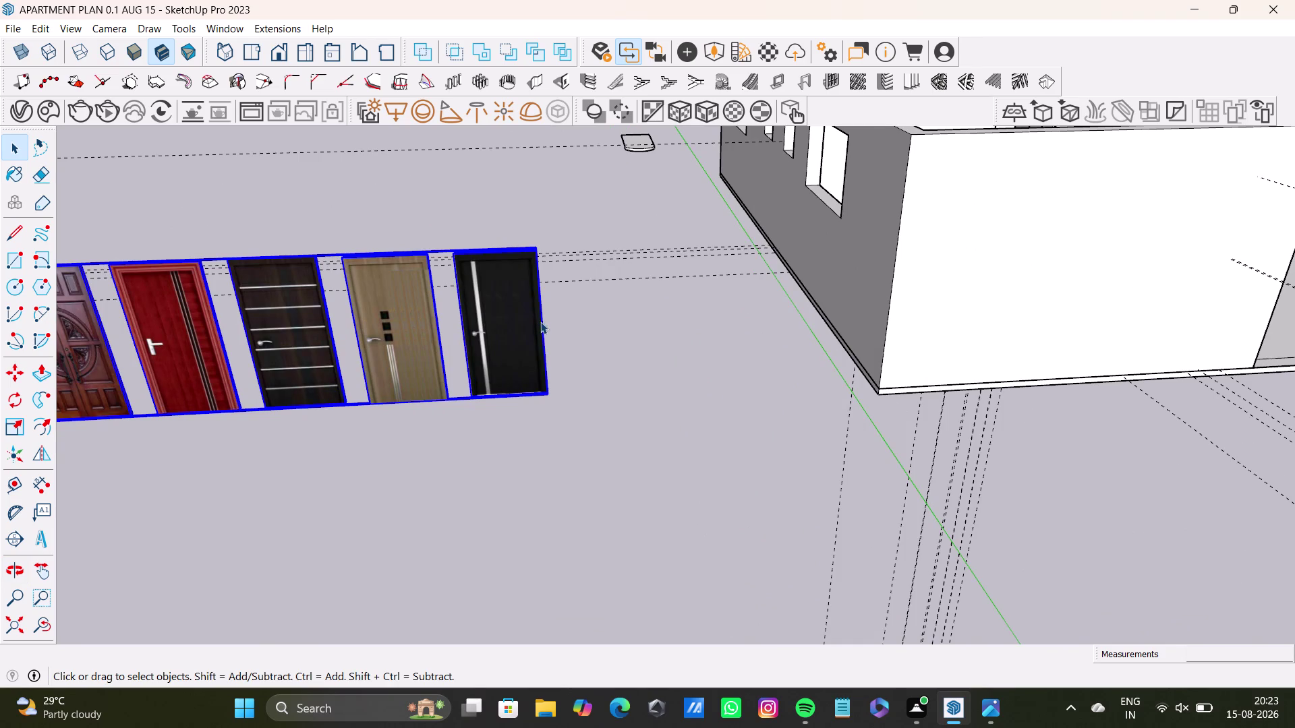
middle_drag(530, 319, 636, 294)
Enter the door collection group and select the rightmost black door with a window.
key(space)
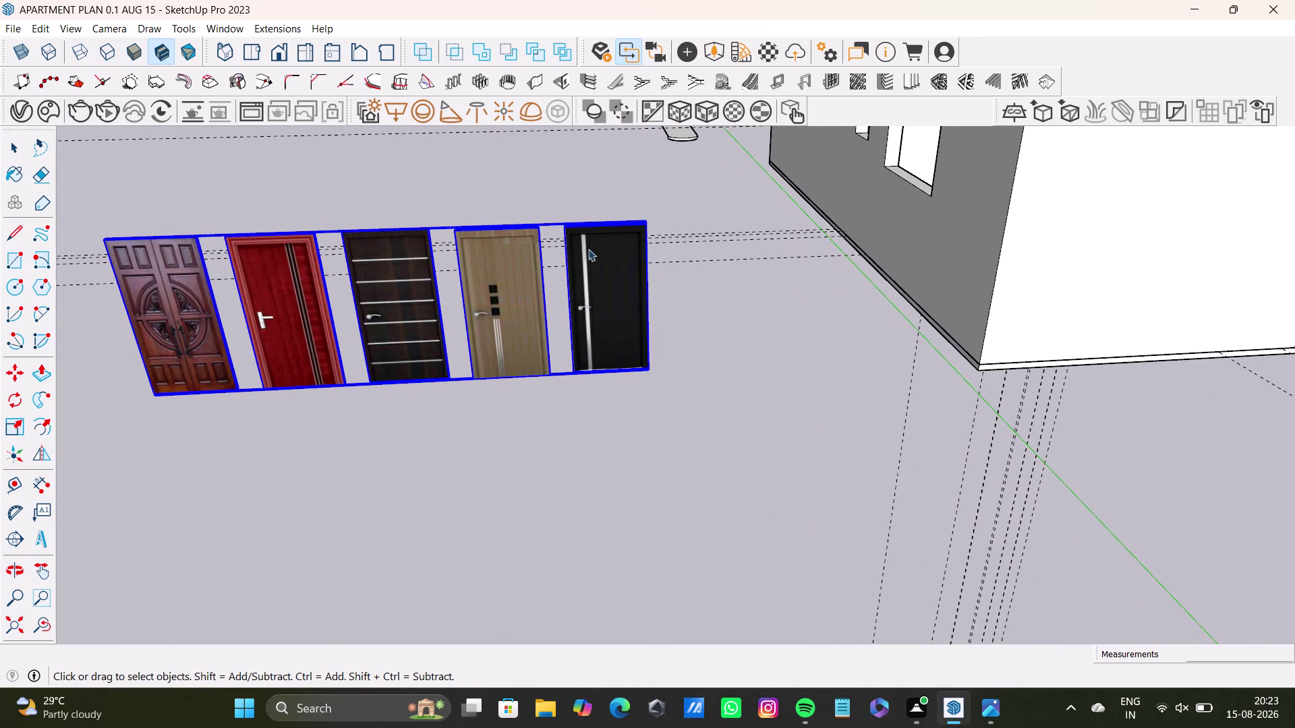
click(672, 247)
drag(557, 196, 703, 408)
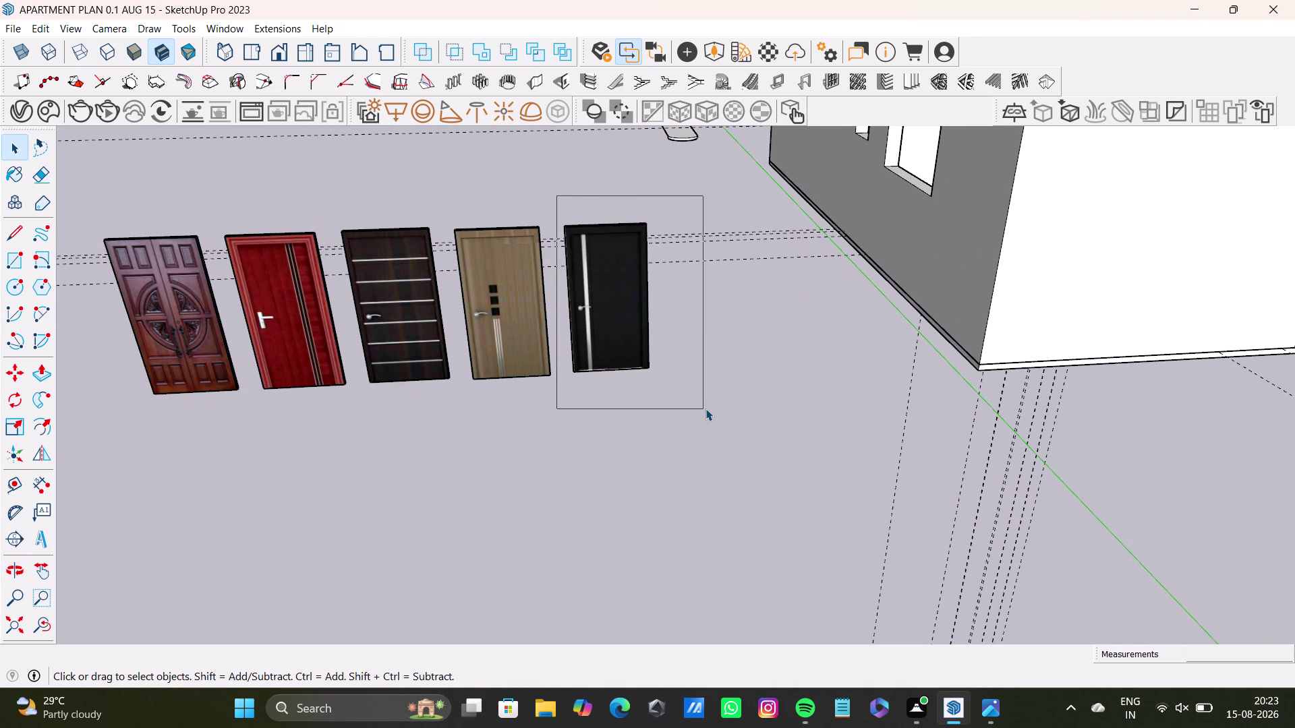
drag(703, 409, 705, 408)
key(space)
triple_click(630, 335)
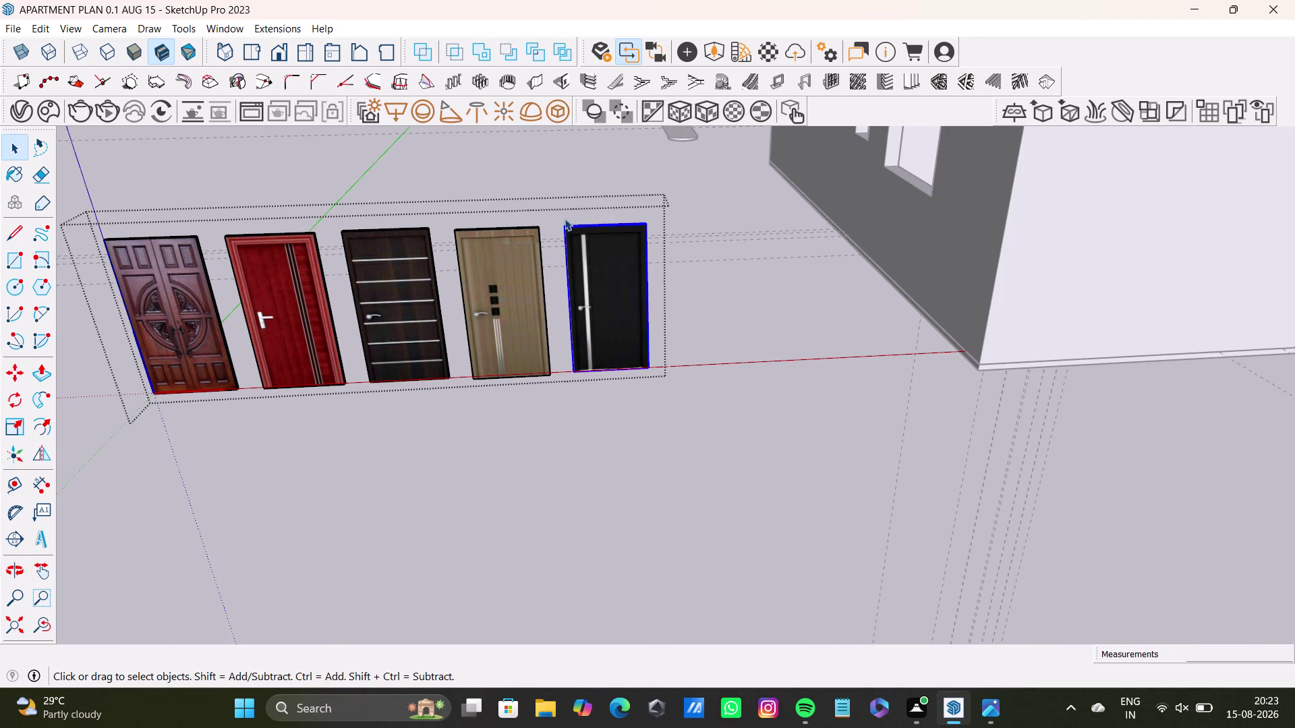
drag(556, 206, 735, 430)
middle_drag(646, 354, 582, 383)
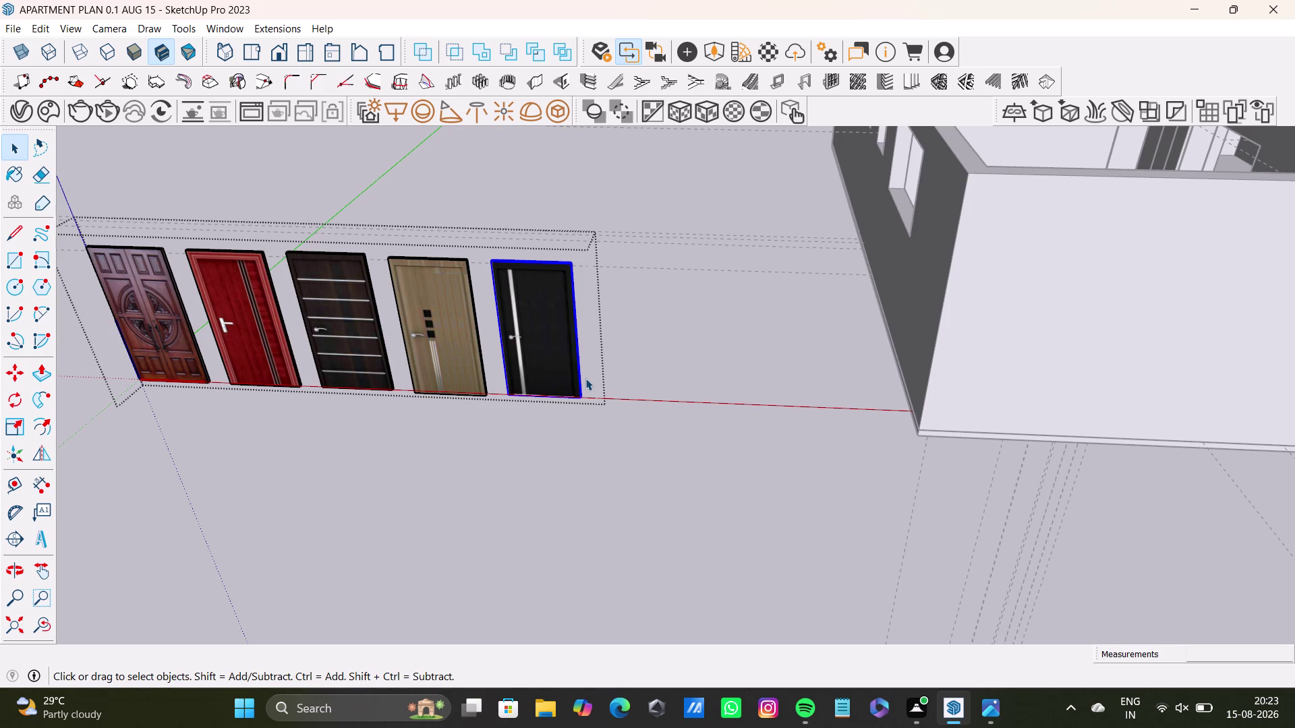
key(space)
triple_click(540, 339)
click(542, 338)
scroll(up, 3)
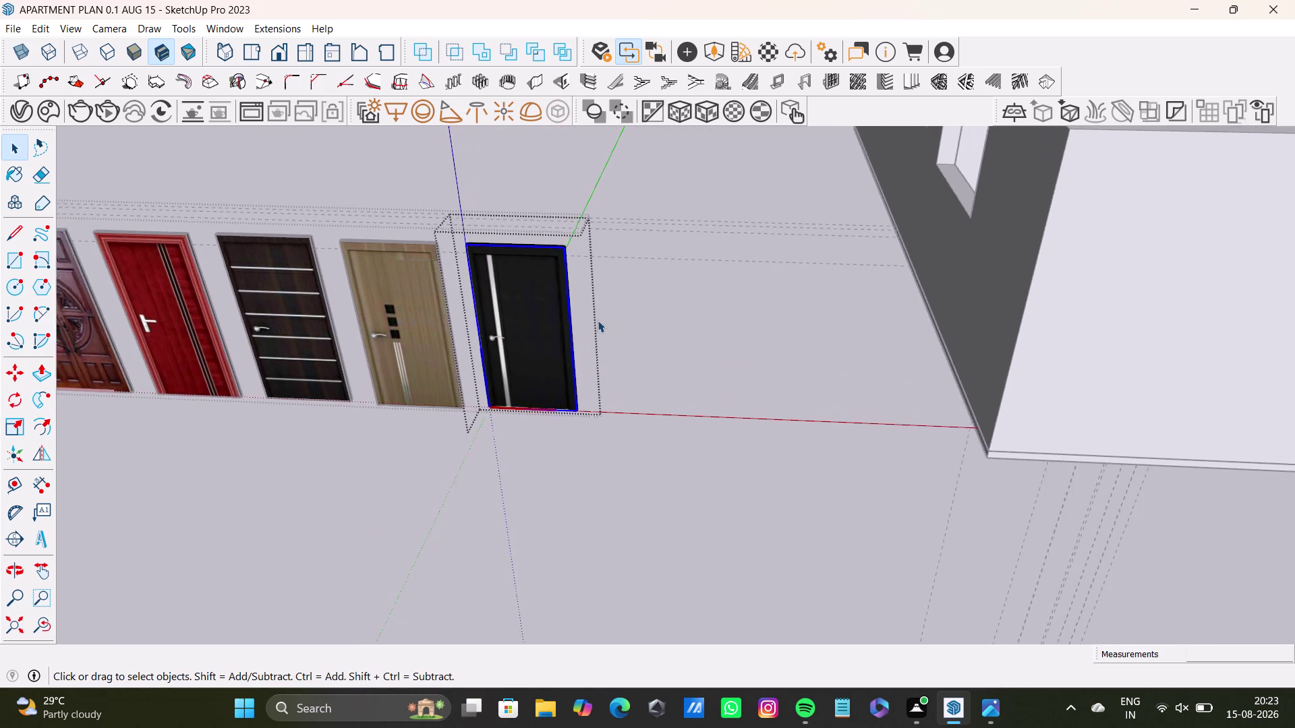
scroll(up, 3)
middle_drag(542, 294, 650, 280)
middle_drag(648, 280, 647, 307)
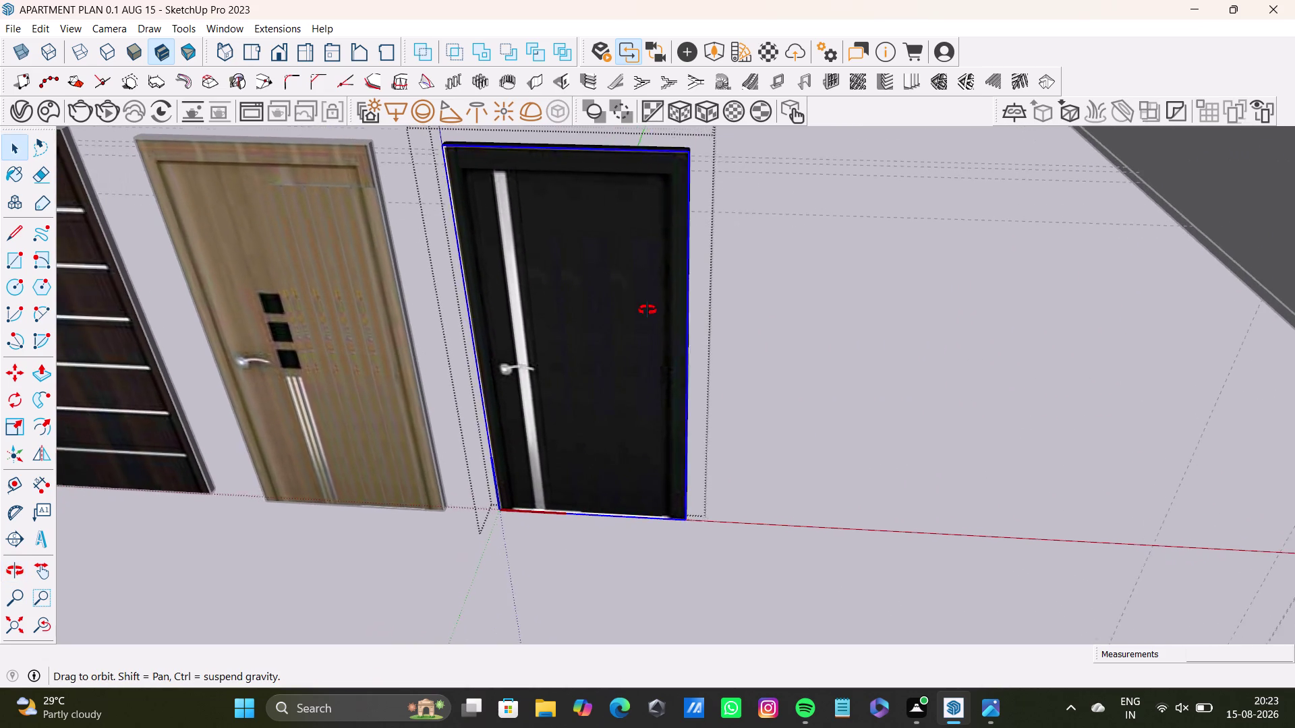
middle_drag(648, 308, 671, 493)
drag(376, 216, 376, 309)
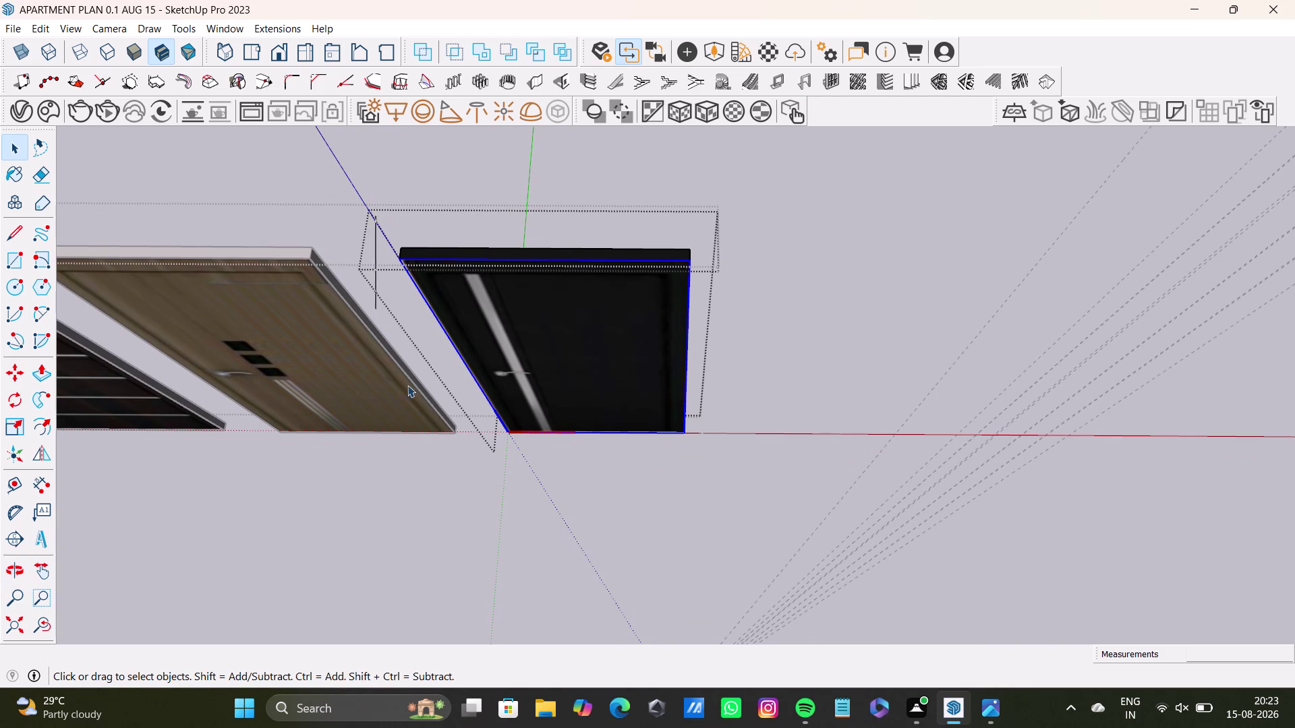
drag(377, 309, 751, 502)
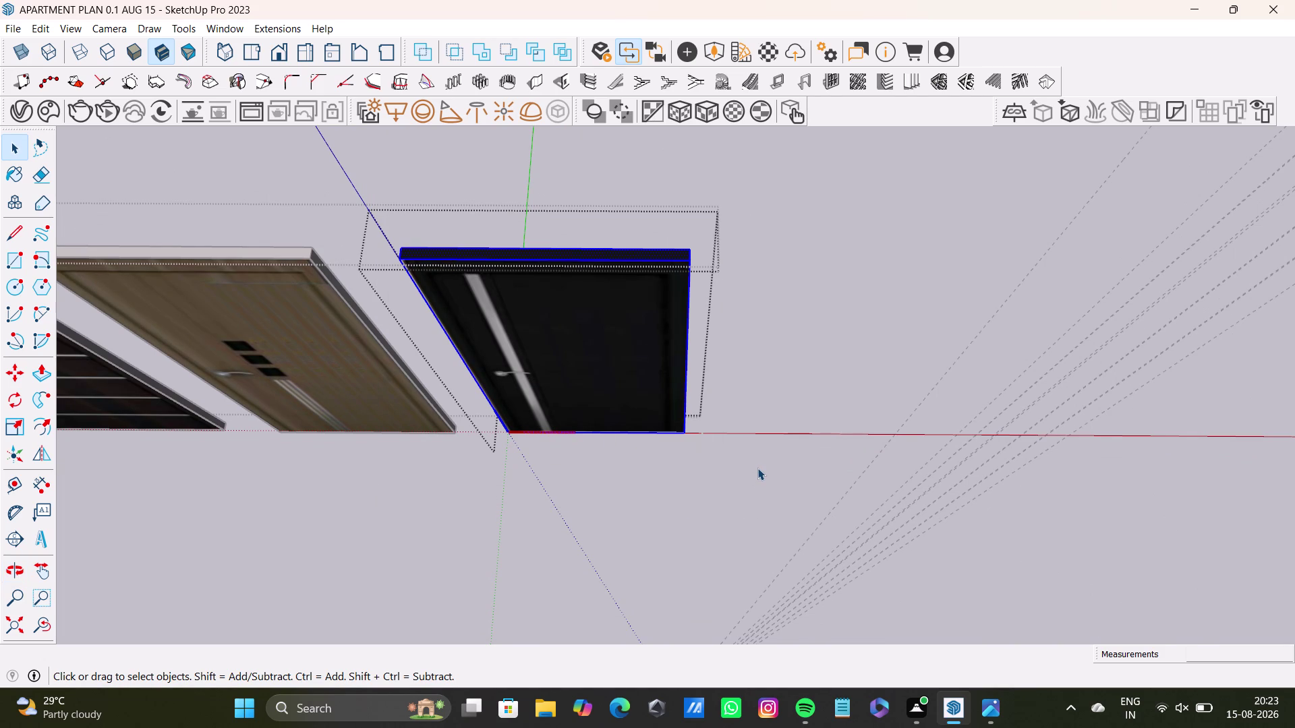